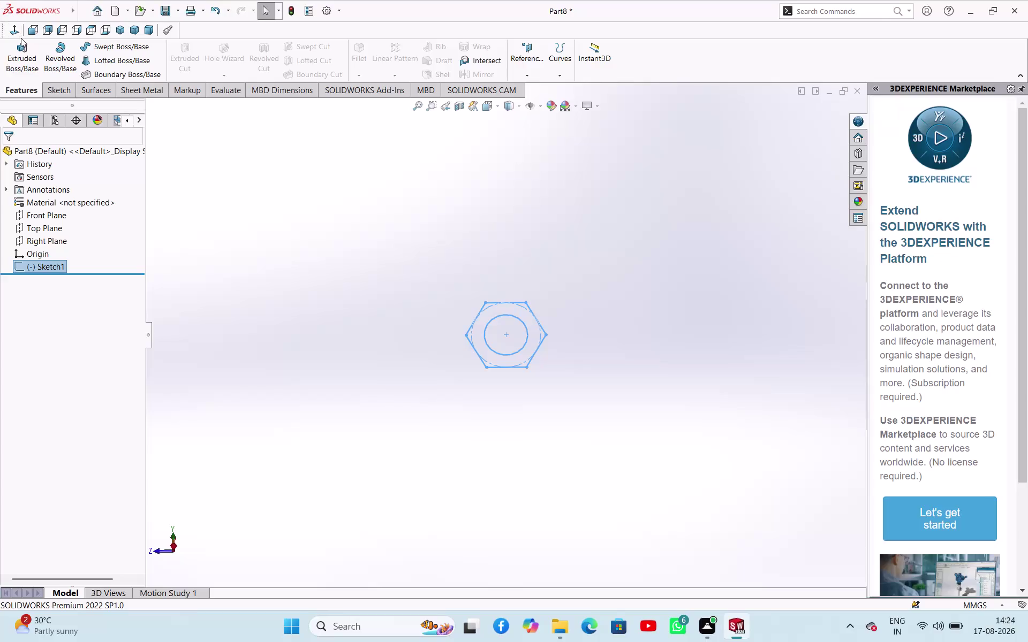
Extrude the hexagon-and-circle sketch 10 mm with Extruded Boss/Base and accept the feature.
click(17, 52)
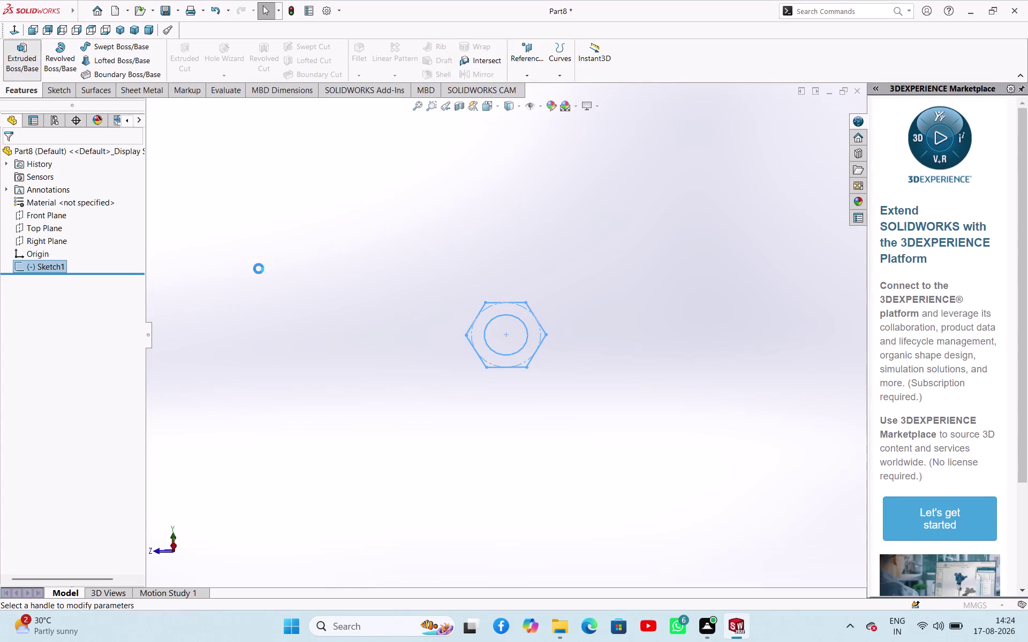
text(1)
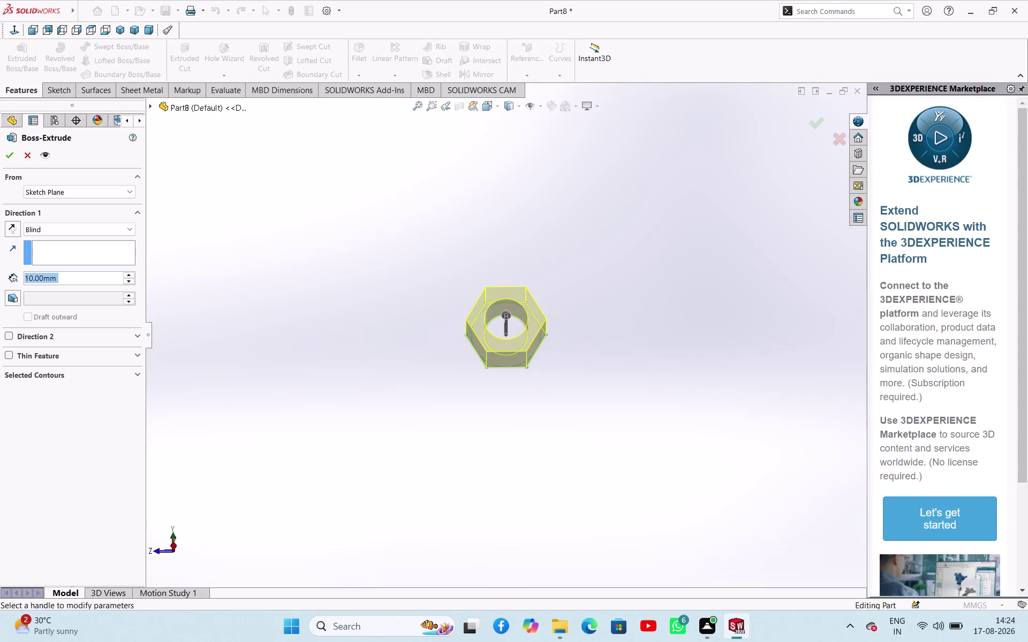
text(0)
key(Return)
middle_drag(639, 376, 653, 260)
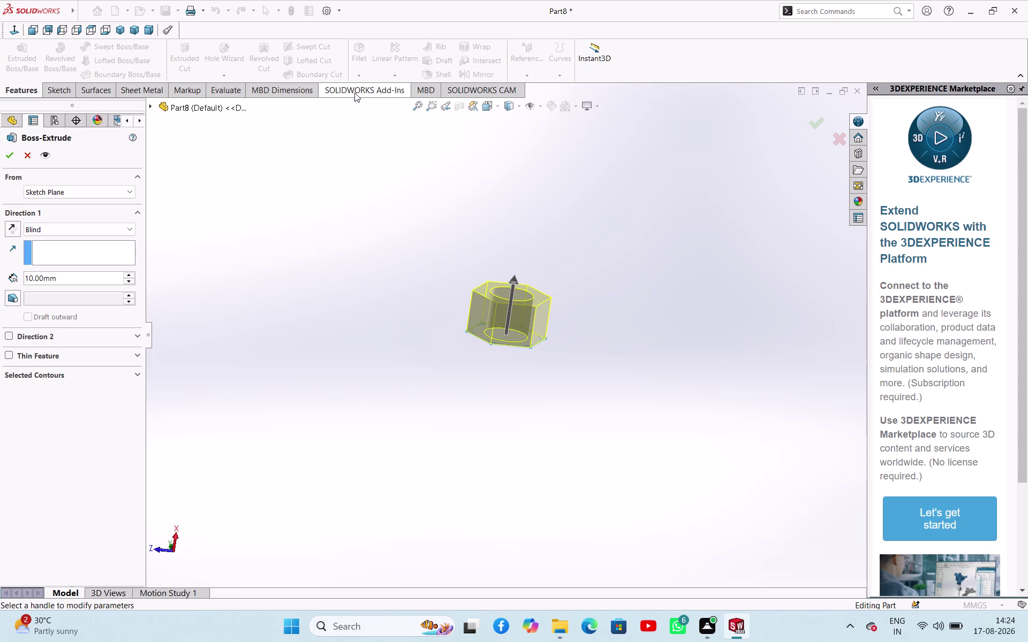
click(10, 159)
click(288, 233)
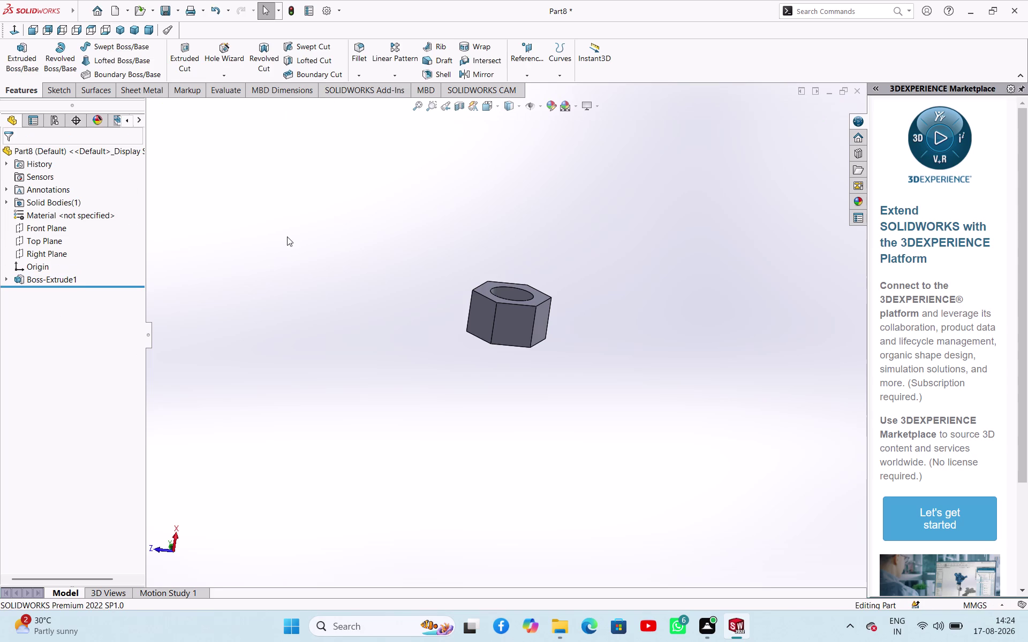
Start a sketch on the Top Plane, then exit and discard it while still empty.
click(26, 238)
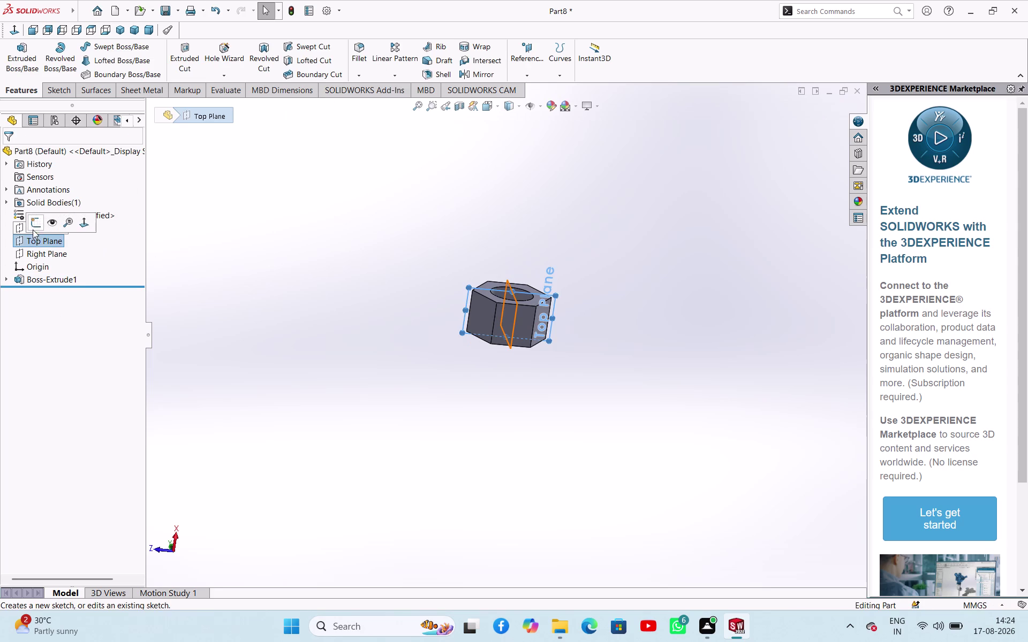
click(35, 222)
click(210, 271)
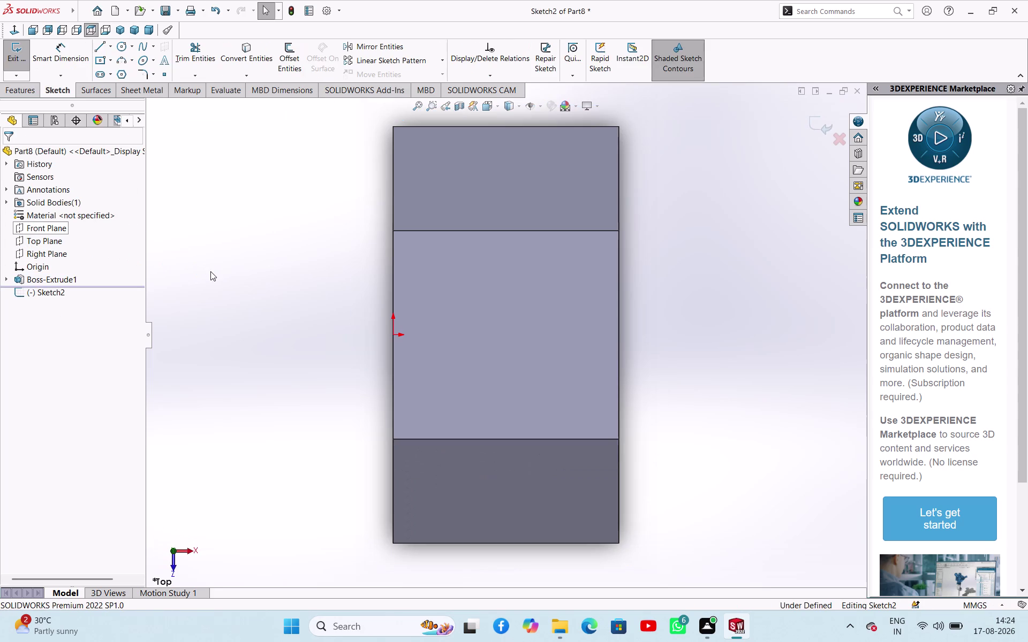
right_click(39, 298)
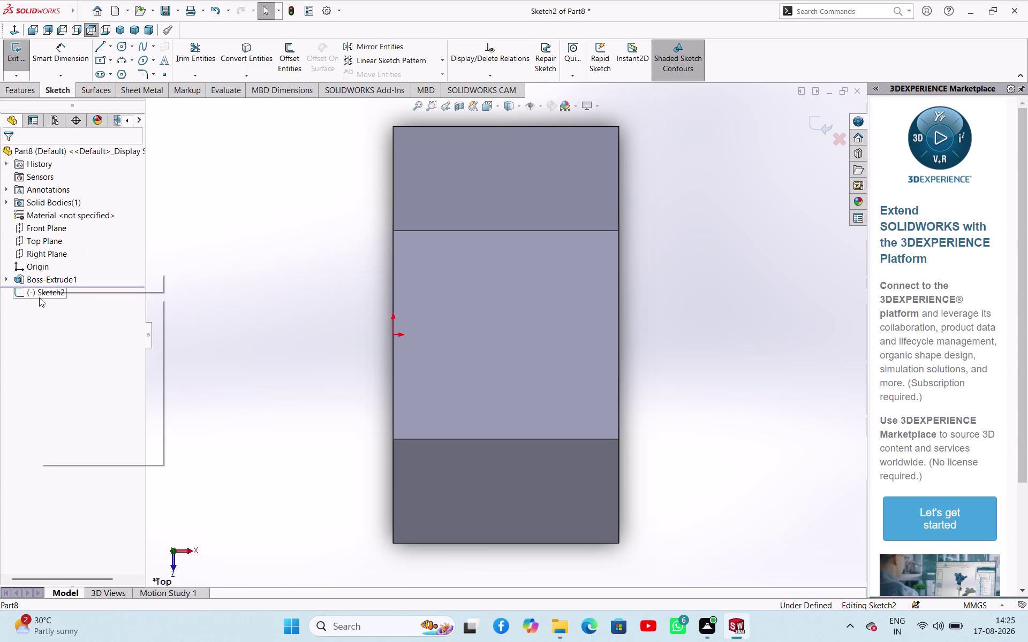
click(248, 305)
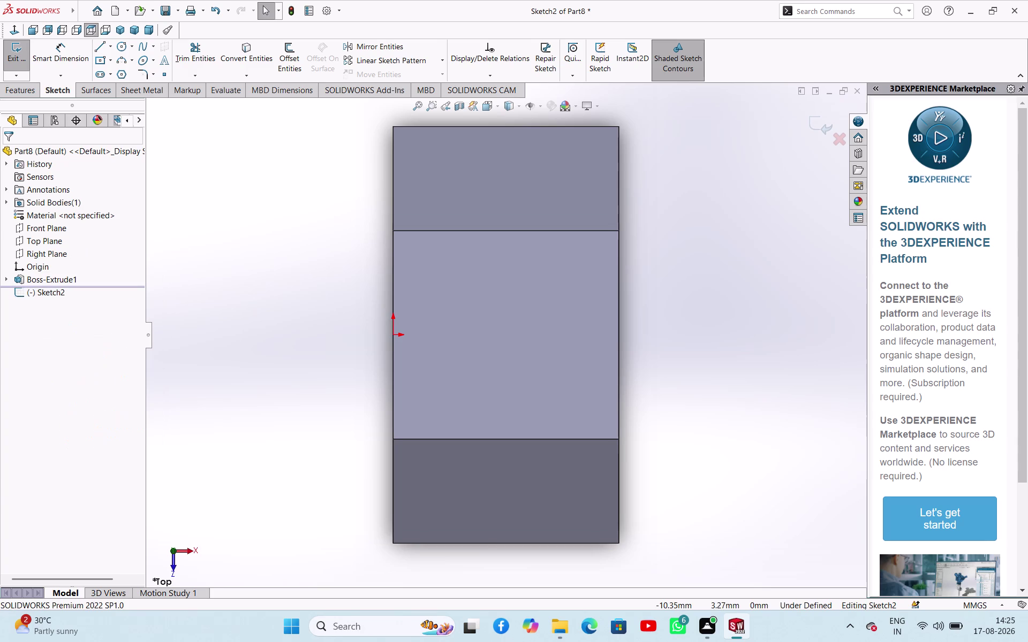
click(15, 61)
click(261, 291)
Orbit the nut, start another Top Plane sketch, and discard it again.
middle_drag(260, 290, 233, 260)
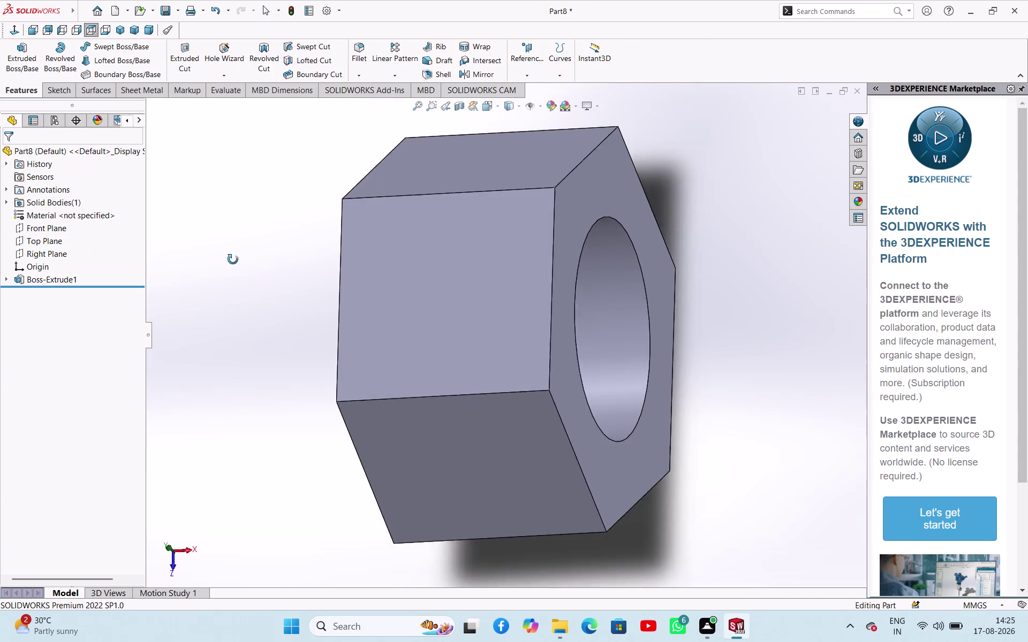
middle_drag(233, 260, 203, 188)
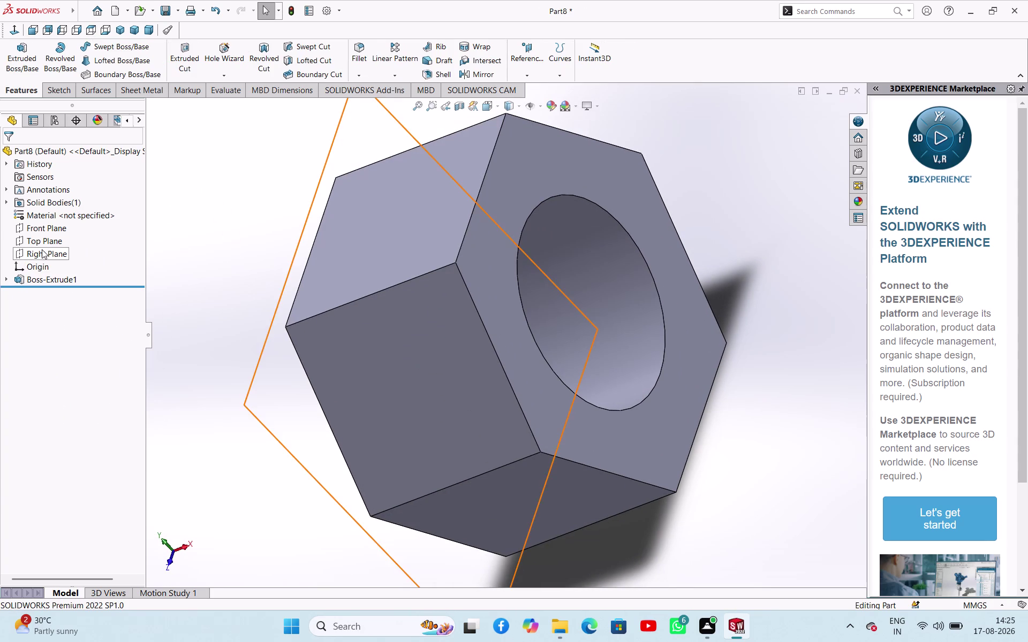
click(46, 237)
click(51, 225)
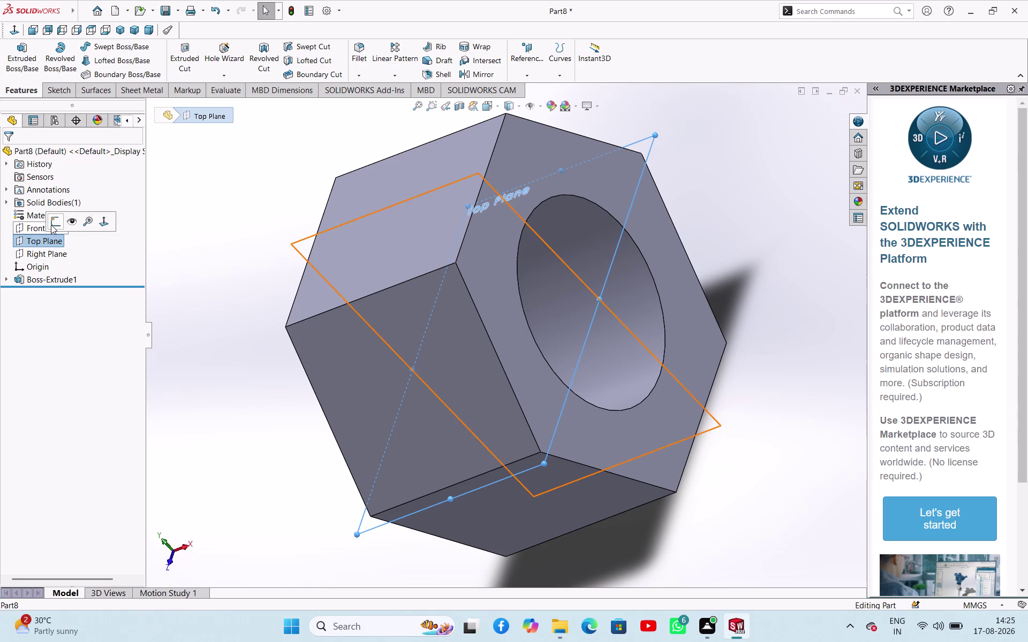
click(186, 295)
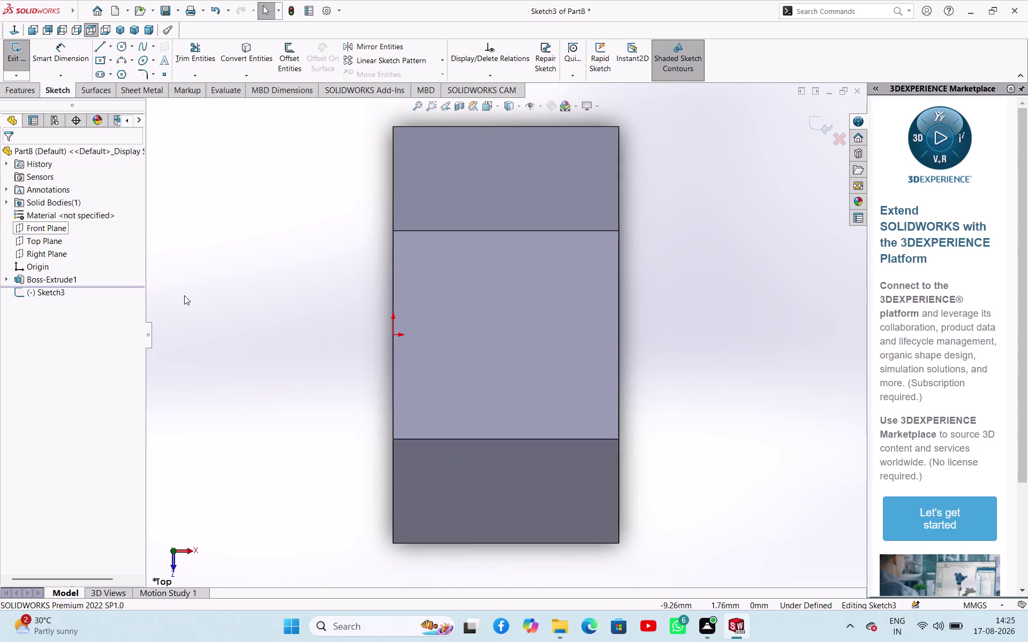
click(14, 51)
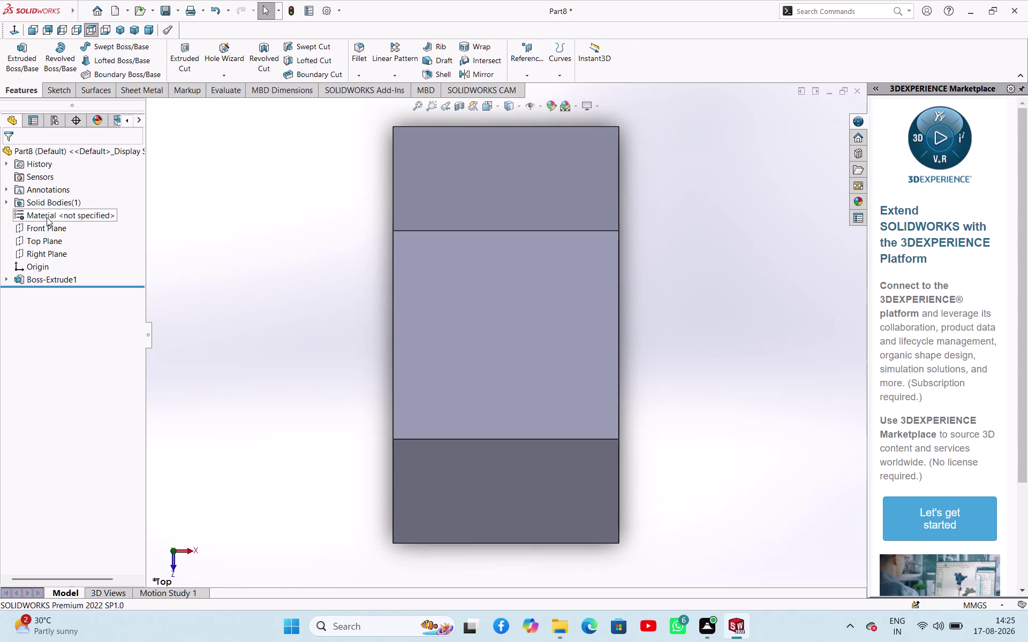
Open a sketch on the Front Plane and switch to the front and back views.
click(45, 229)
click(56, 217)
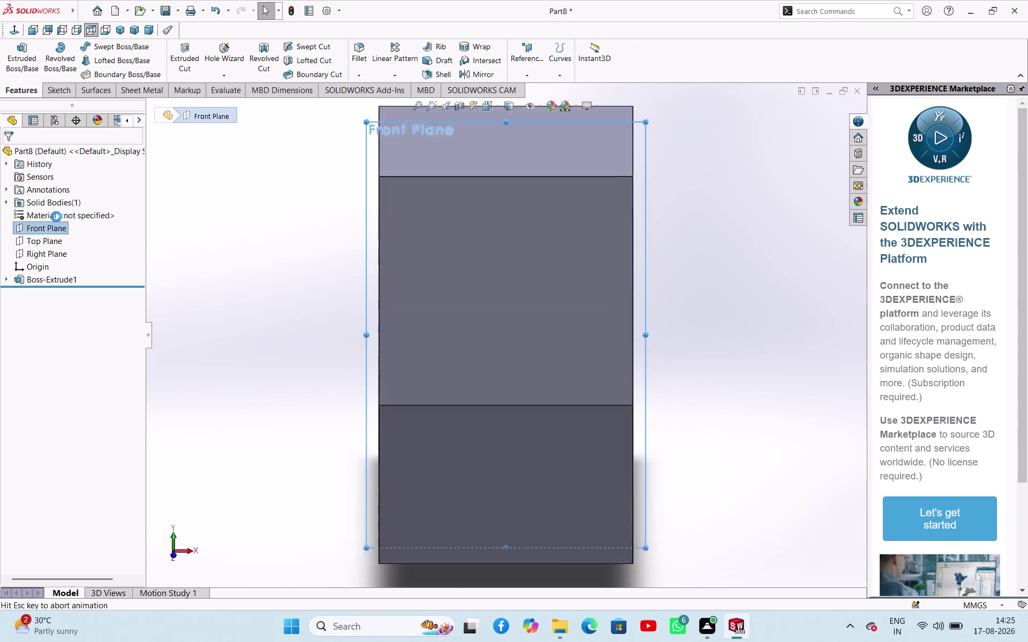
click(222, 274)
middle_drag(277, 297, 221, 276)
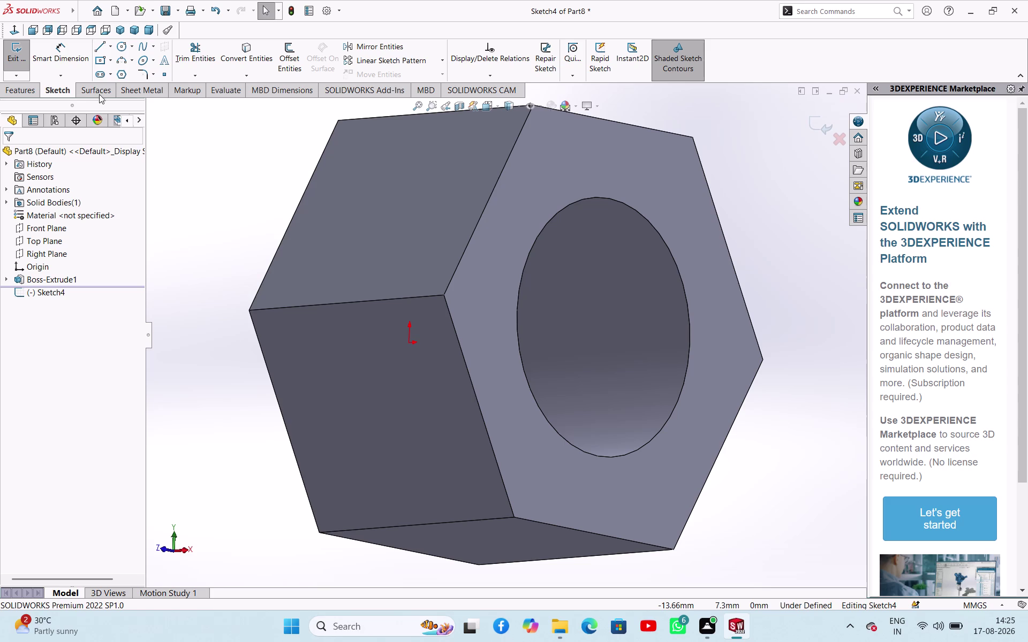
click(32, 27)
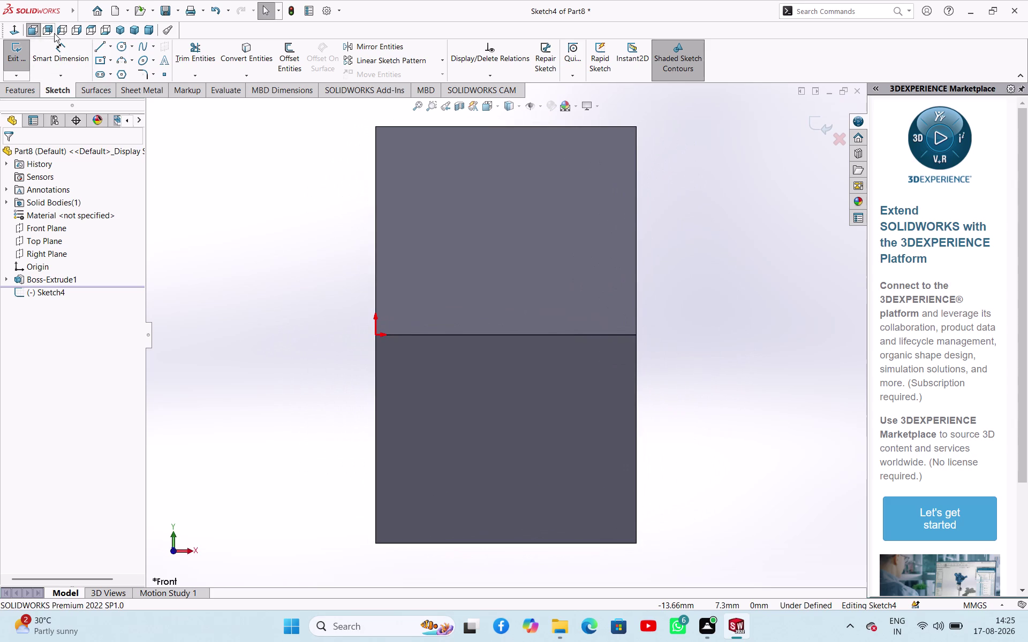
click(54, 33)
click(254, 228)
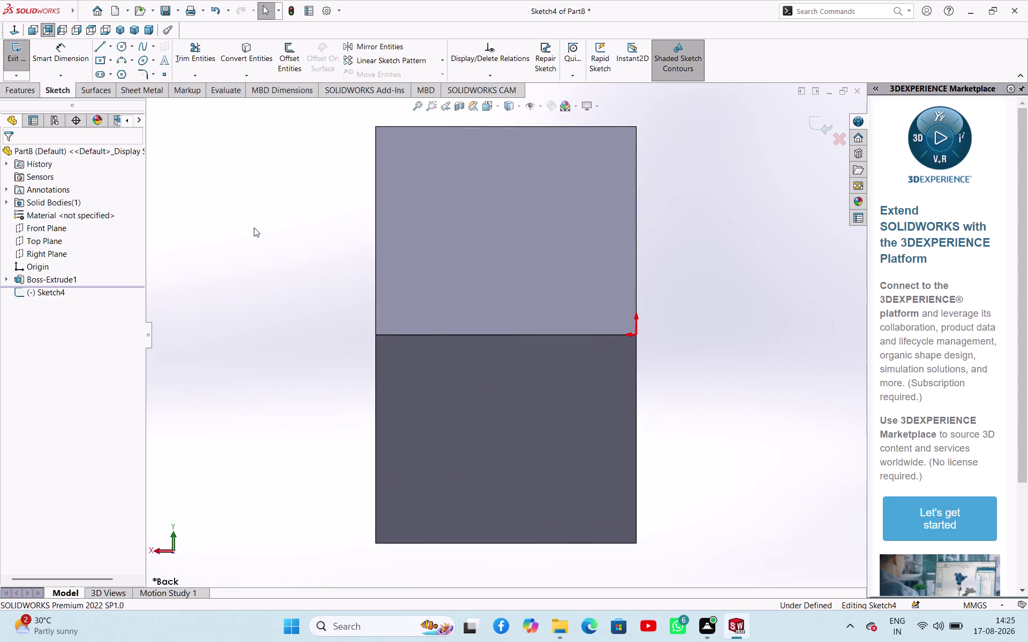
Undo the Front Plane sketch and restart a fresh sketch on the Front Plane.
key(ctrl+z)
key(ctrl+z)
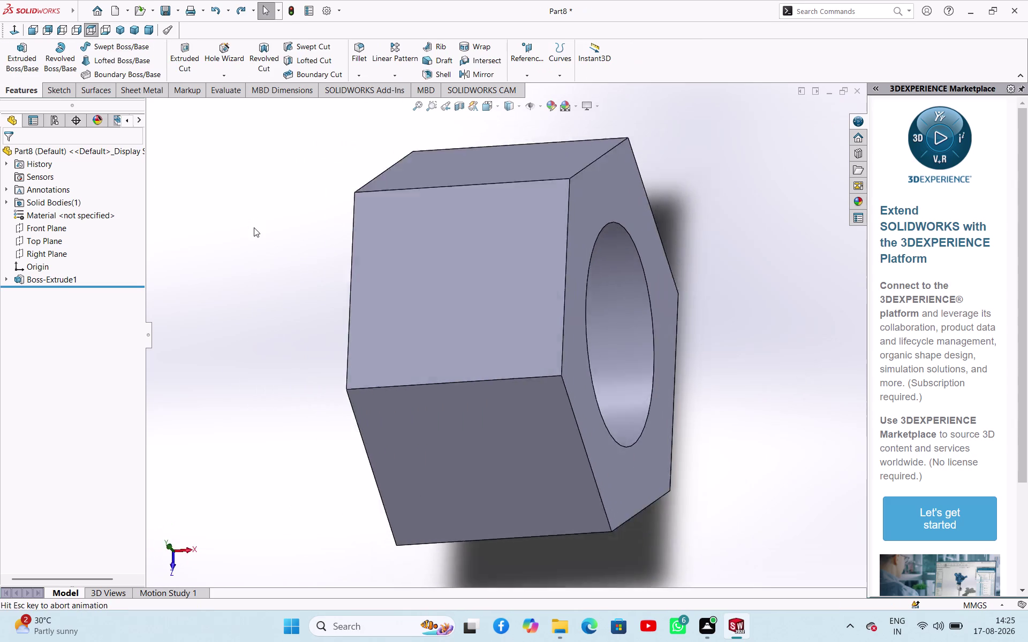
key(ctrl+z)
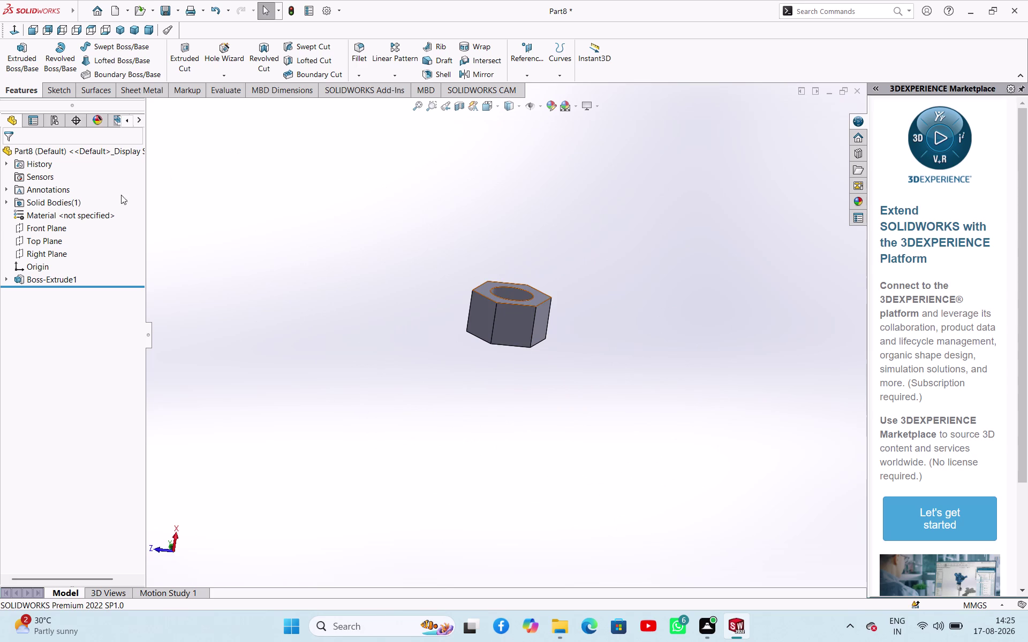
click(48, 228)
click(52, 213)
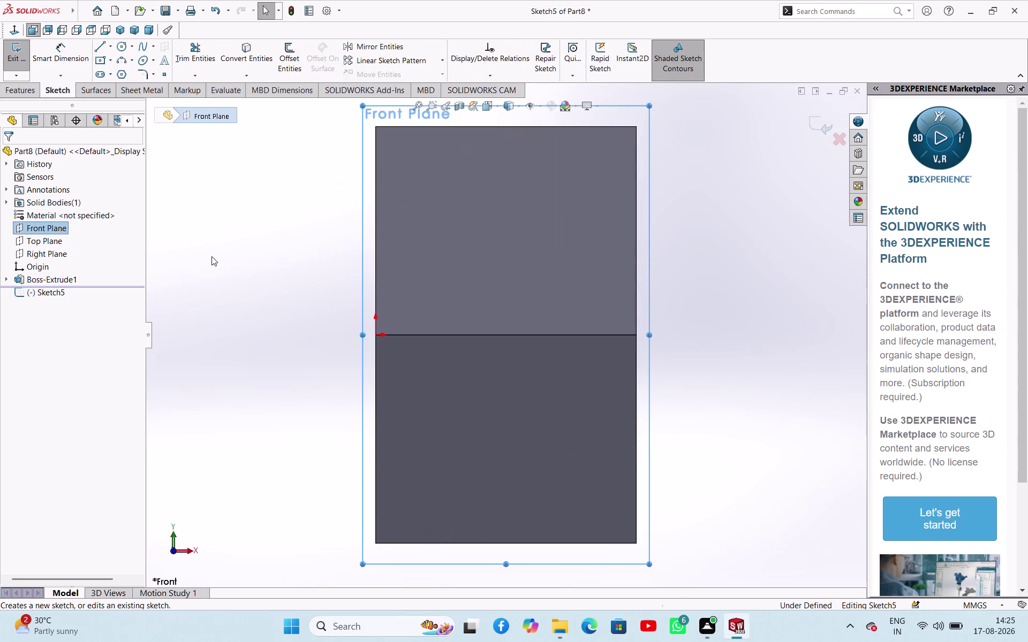
Draw a small triangular chamfer profile at the nut's top-right corner.
click(215, 256)
click(102, 44)
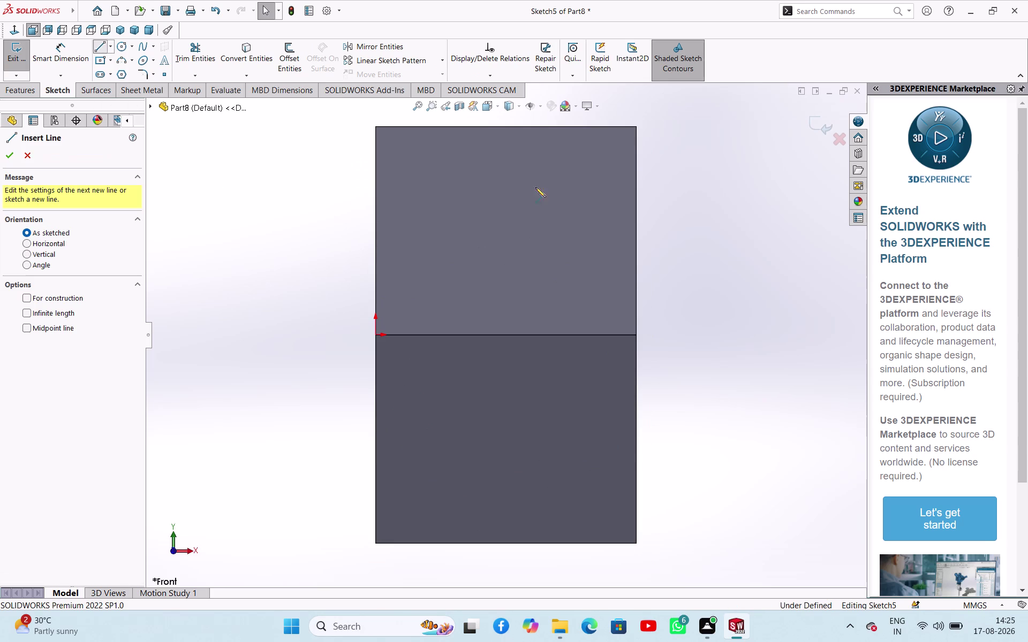
click(636, 125)
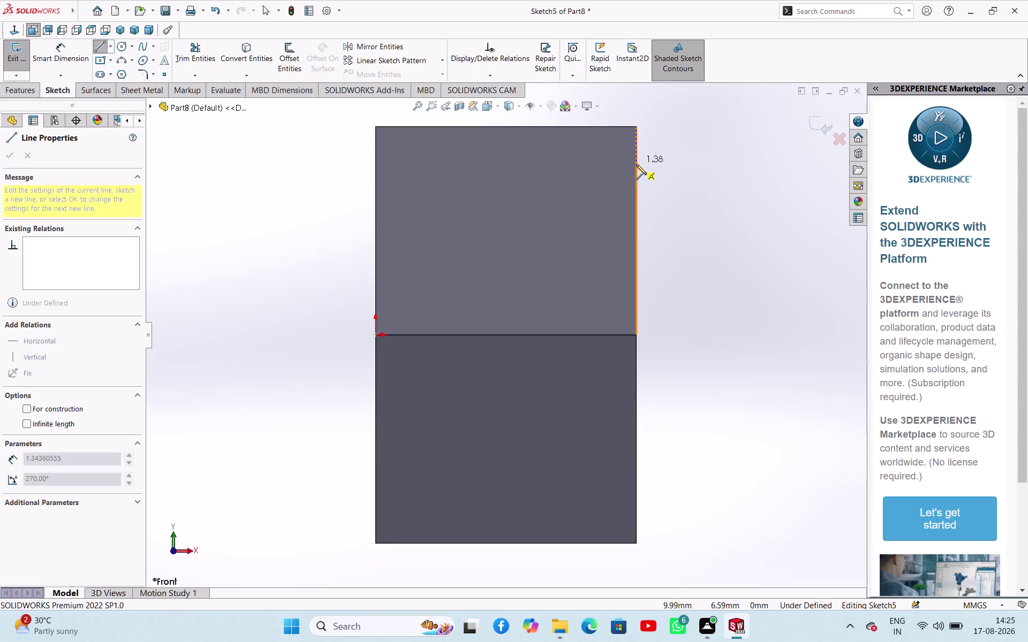
click(639, 170)
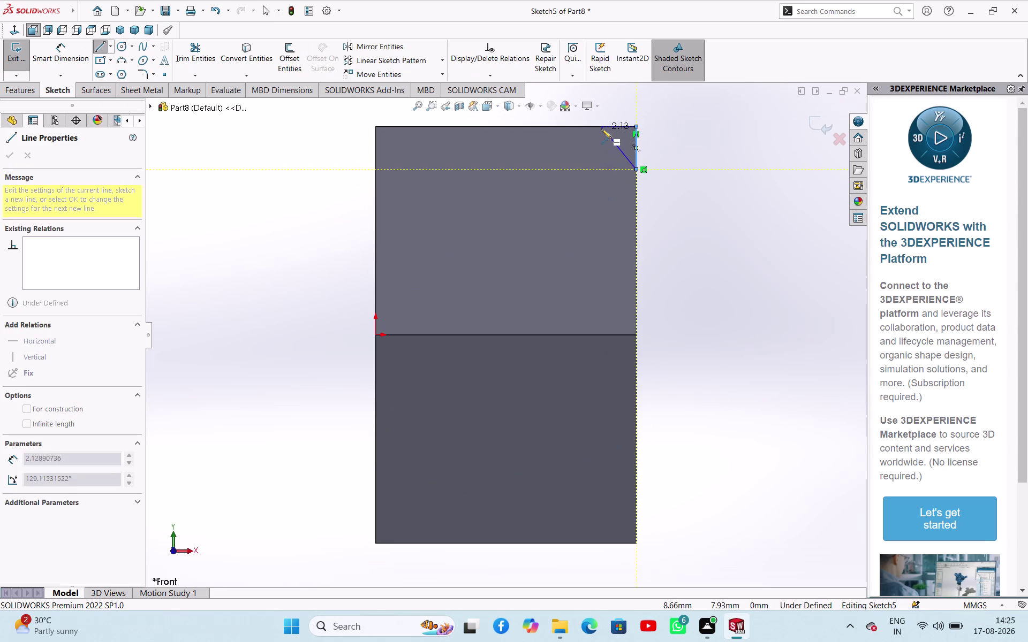
click(601, 128)
click(636, 128)
right_click(676, 158)
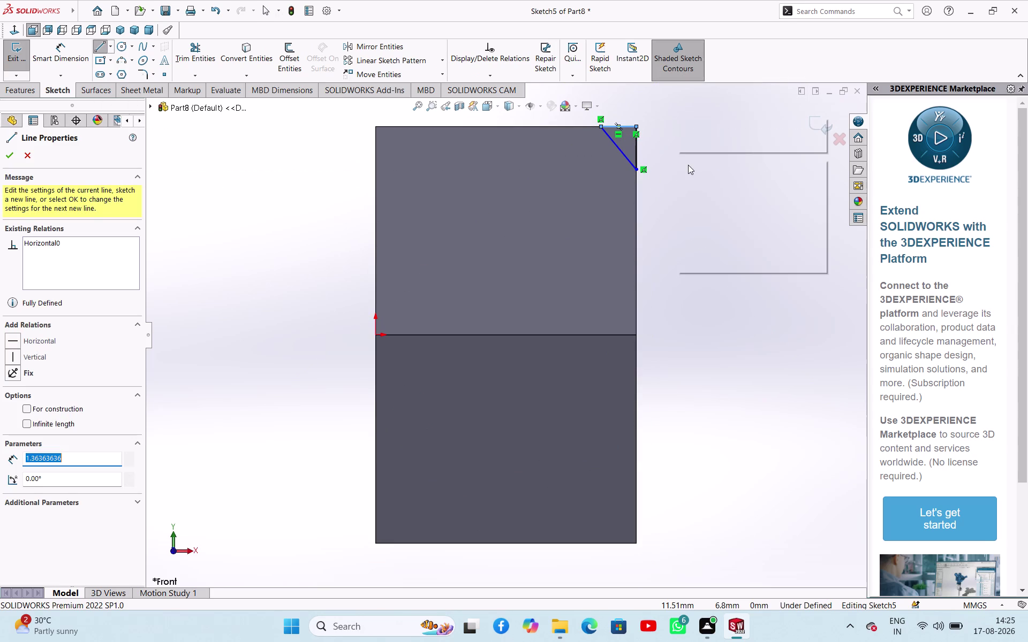
click(688, 164)
Dimension the chamfer triangle's top and right edges to 2 mm each.
right_drag(694, 188, 699, 119)
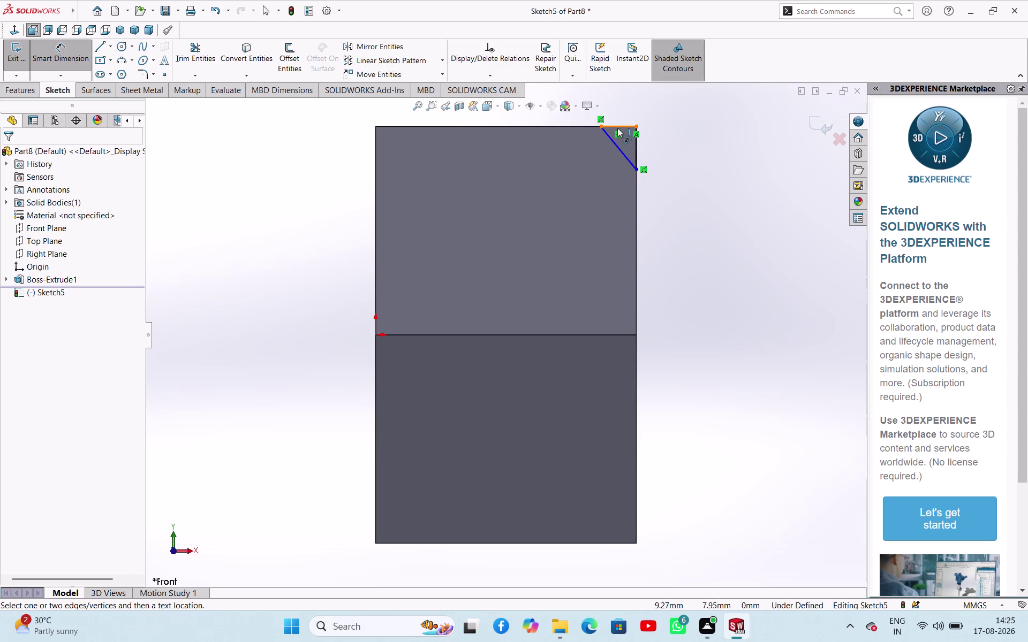
click(618, 128)
click(637, 114)
key(2)
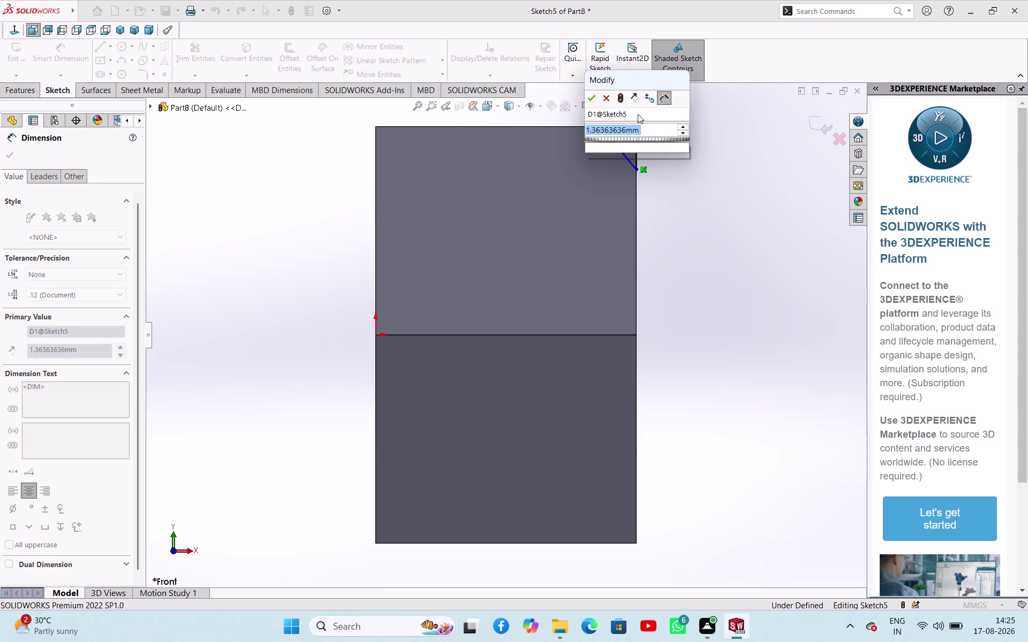
key(Return)
click(636, 147)
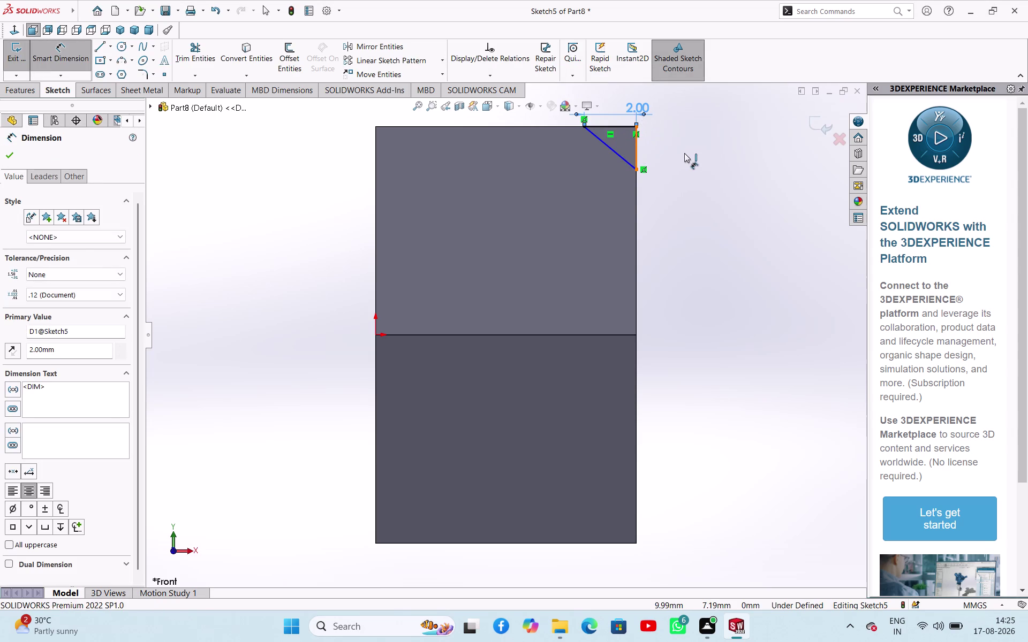
click(684, 153)
key(2)
key(Return)
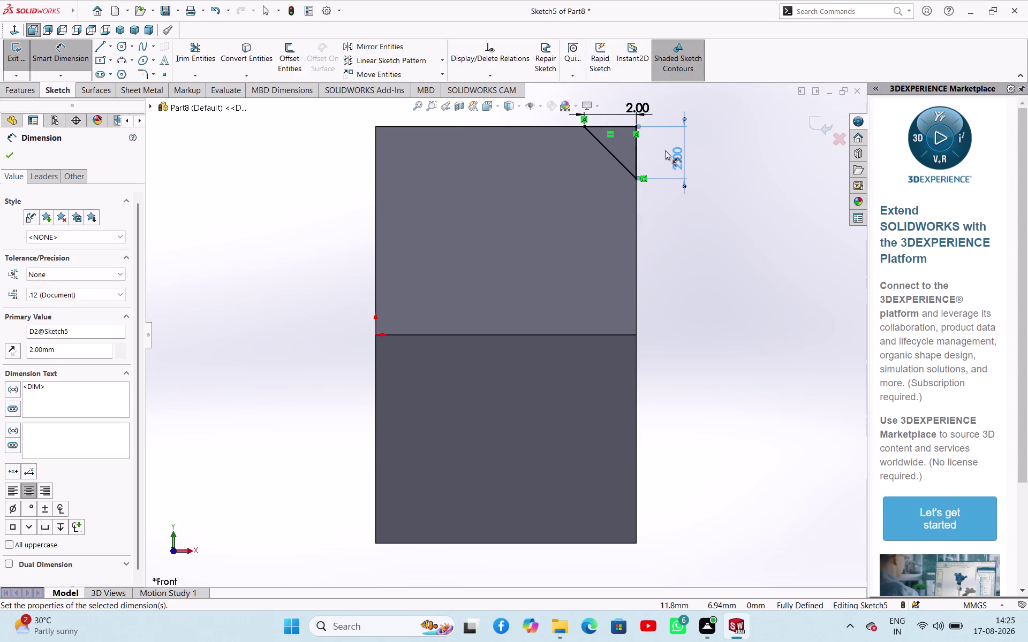
click(16, 156)
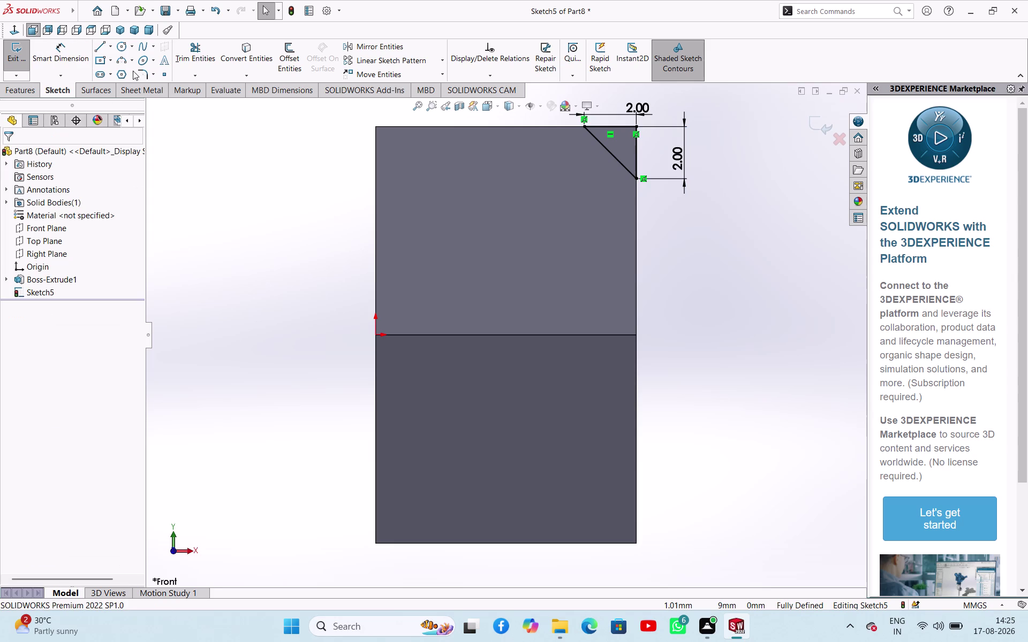
Add a horizontal construction midpoint centreline through the origin and exit the sketch.
click(109, 49)
click(111, 72)
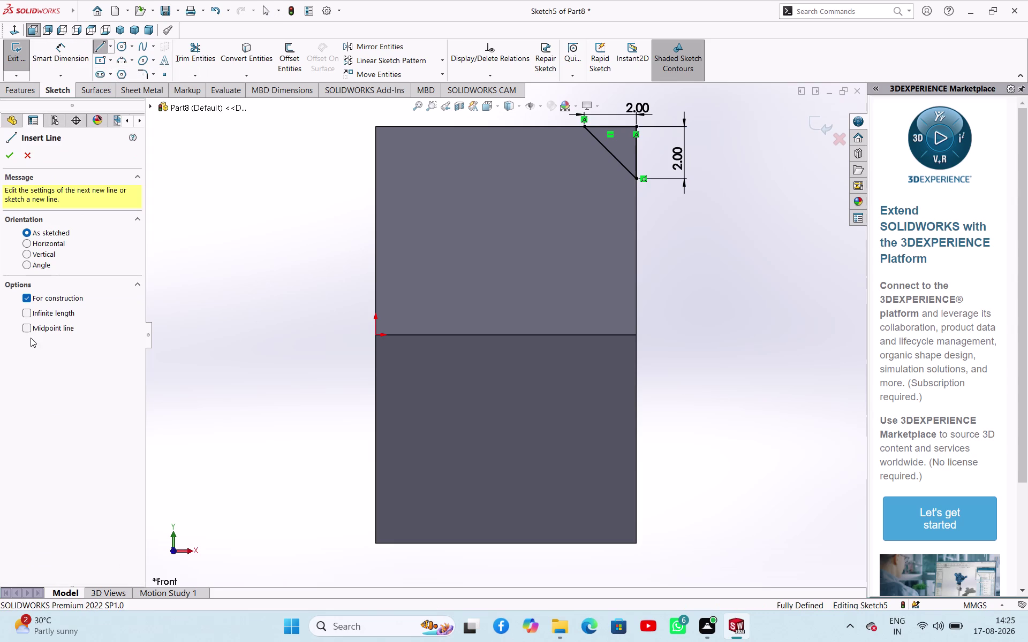
click(26, 330)
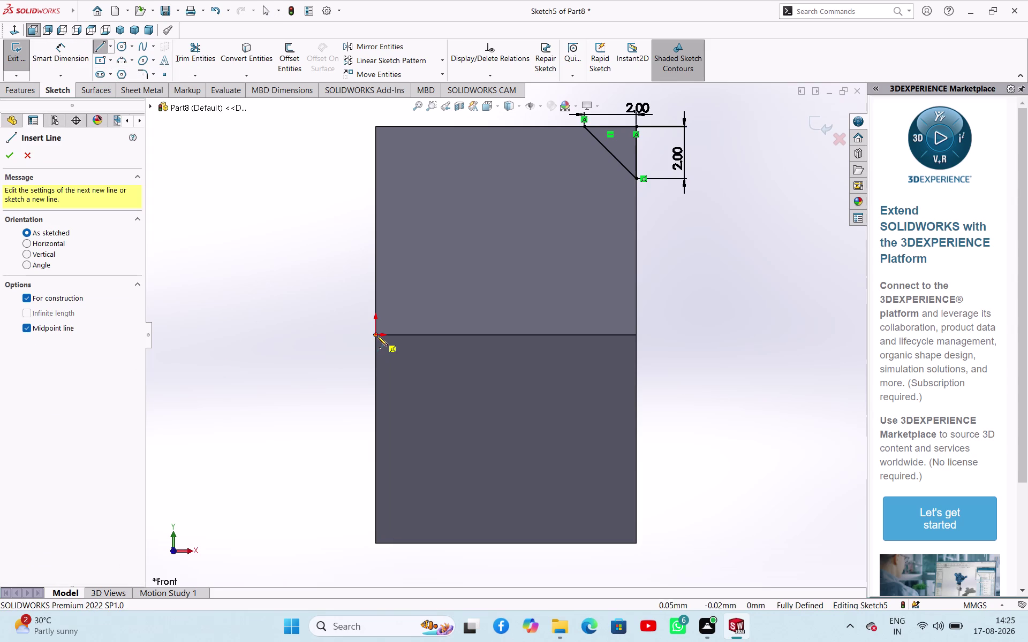
click(377, 336)
click(717, 334)
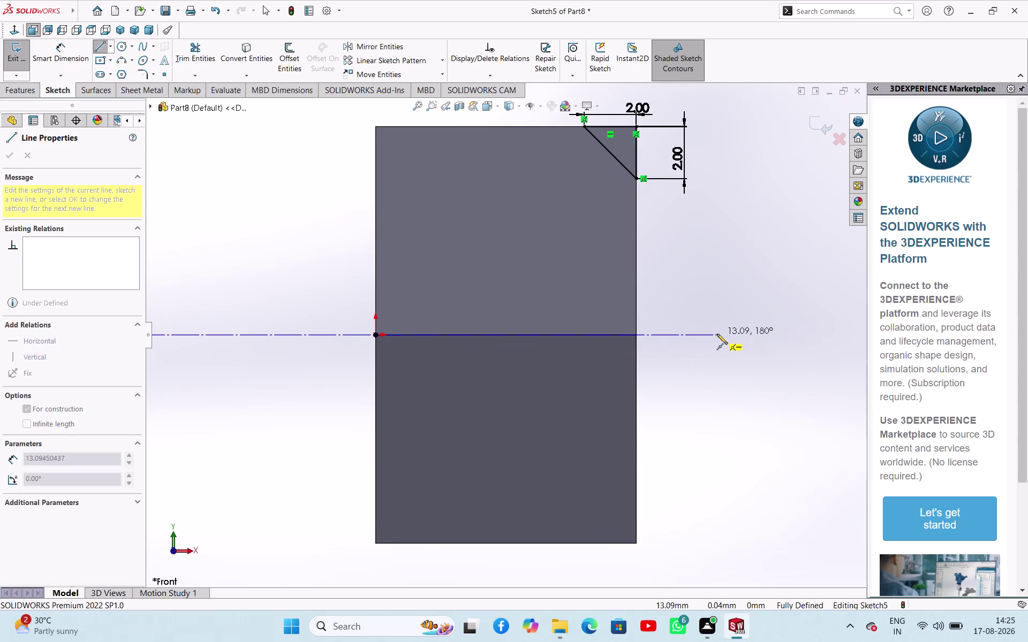
right_click(715, 349)
click(722, 355)
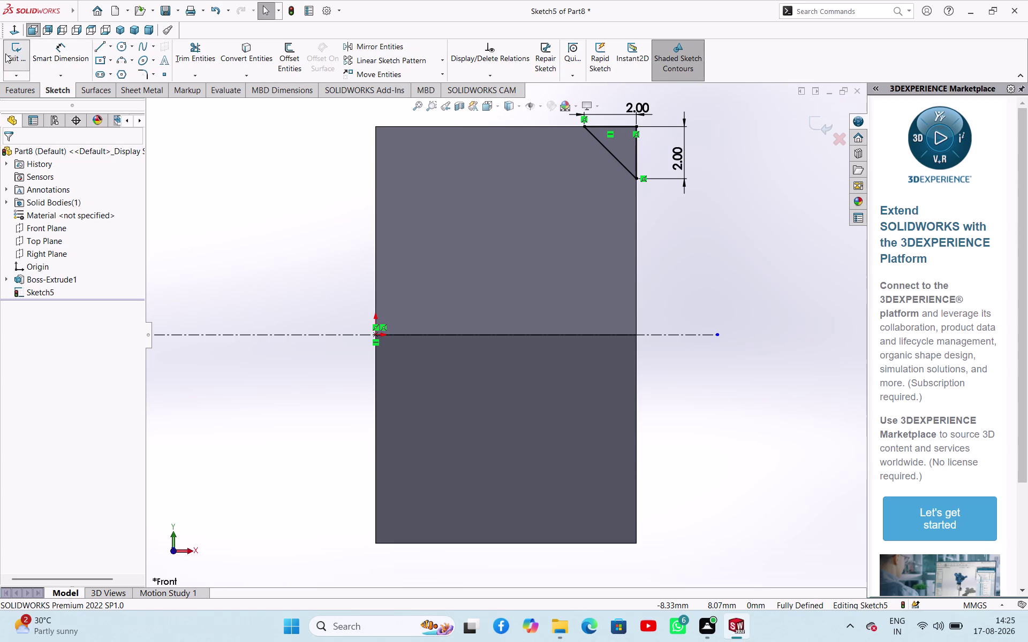
click(5, 54)
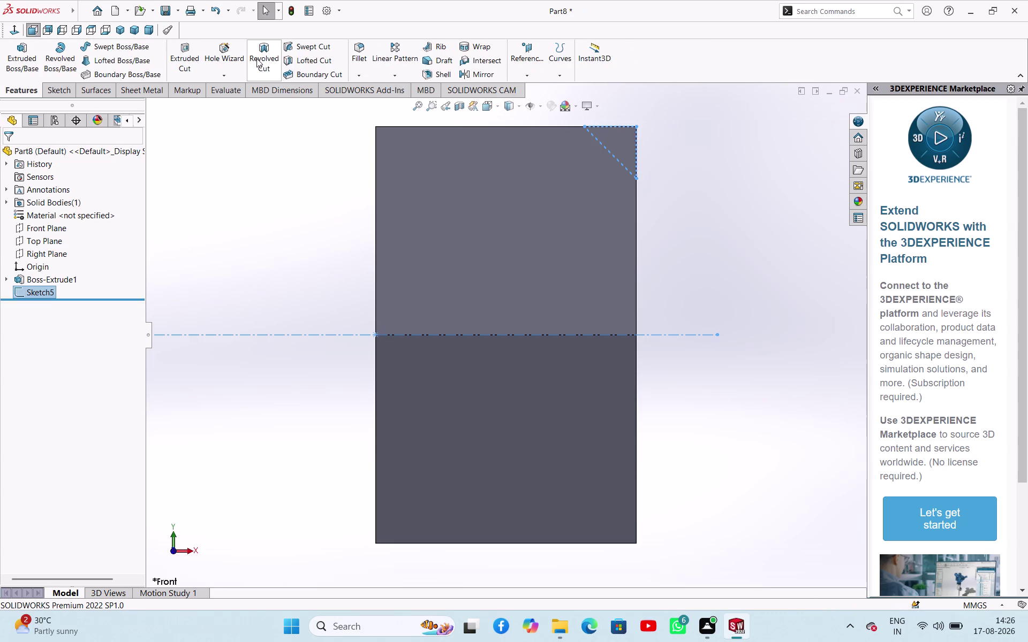
Attempt a revolved cut from the chamfer sketch, hit the zero-thickness error, and cancel.
click(256, 59)
middle_drag(328, 193, 275, 158)
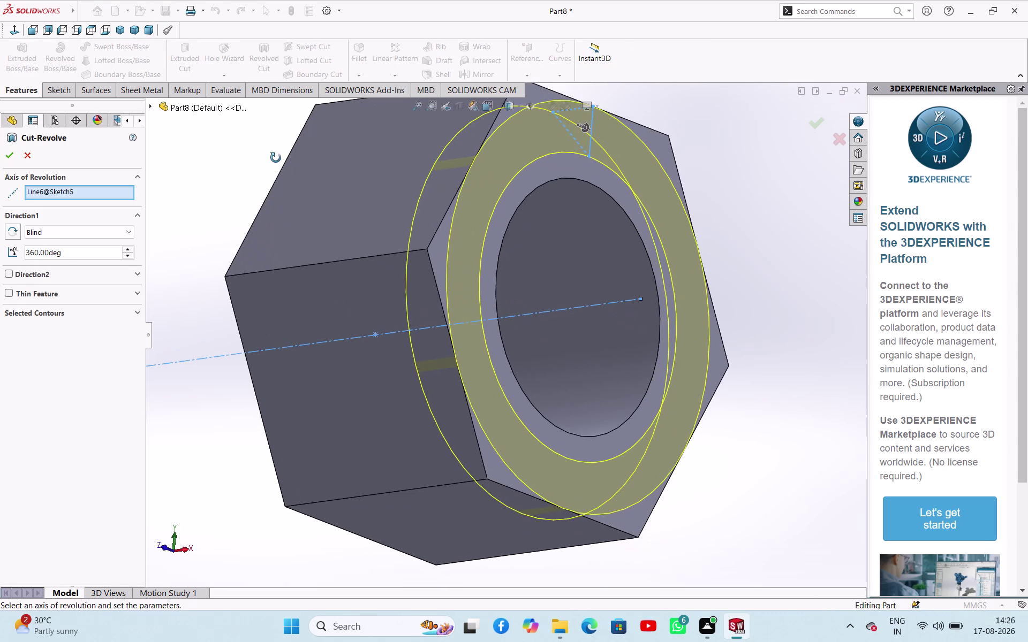
middle_drag(276, 158, 238, 134)
scroll(up, 3)
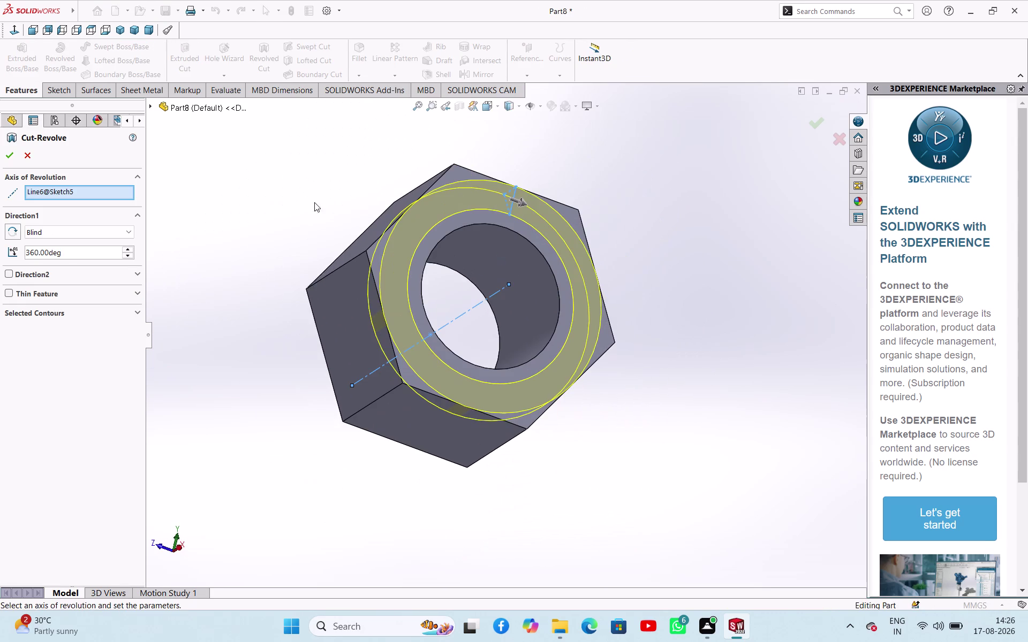
middle_drag(641, 334, 707, 206)
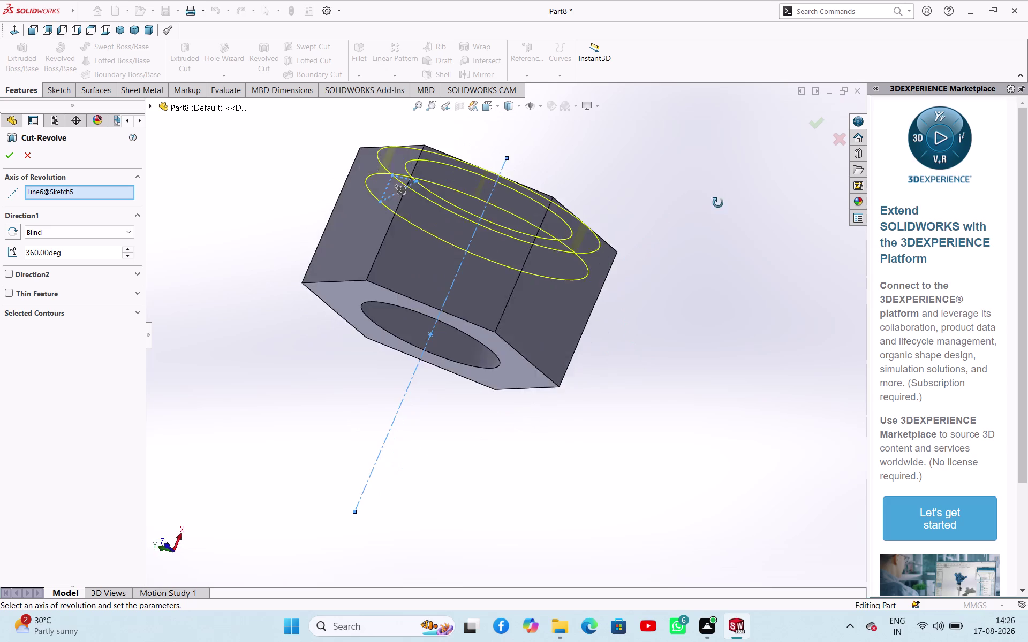
middle_drag(706, 206, 744, 281)
scroll(up, 3)
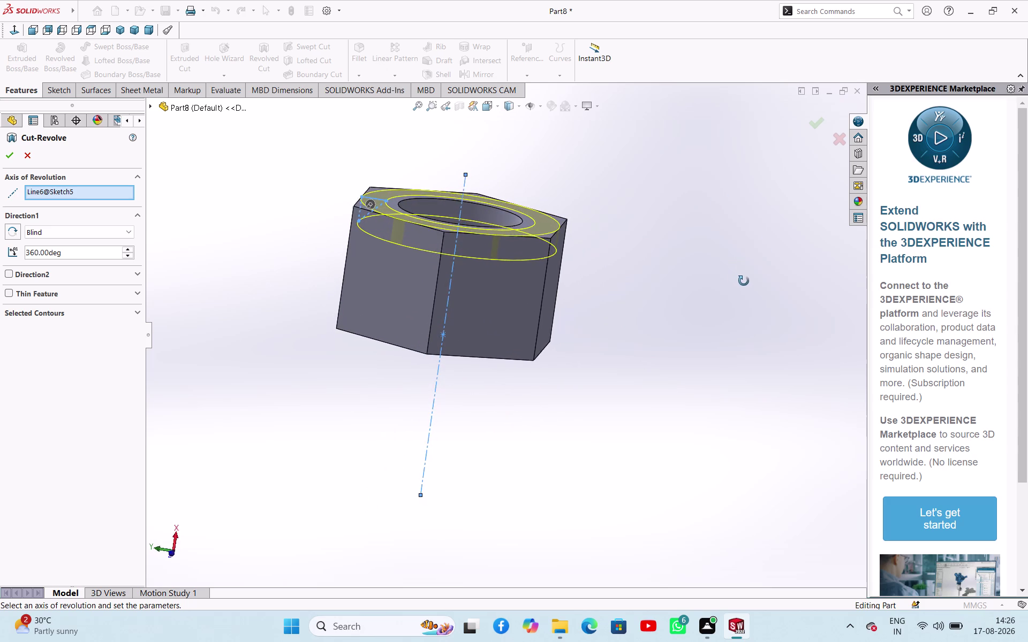
middle_drag(744, 281, 723, 274)
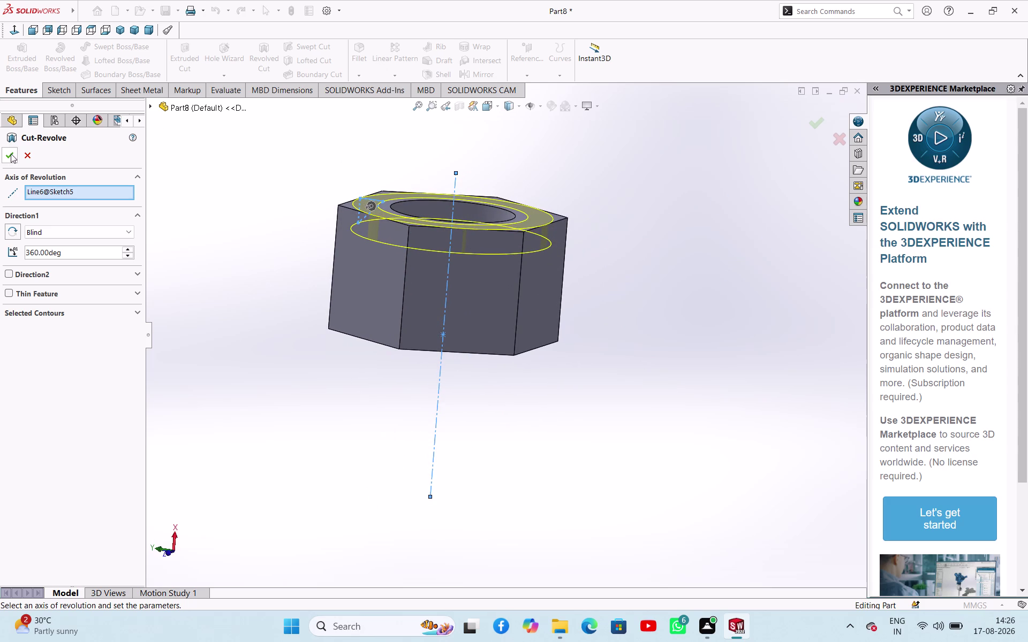
click(11, 153)
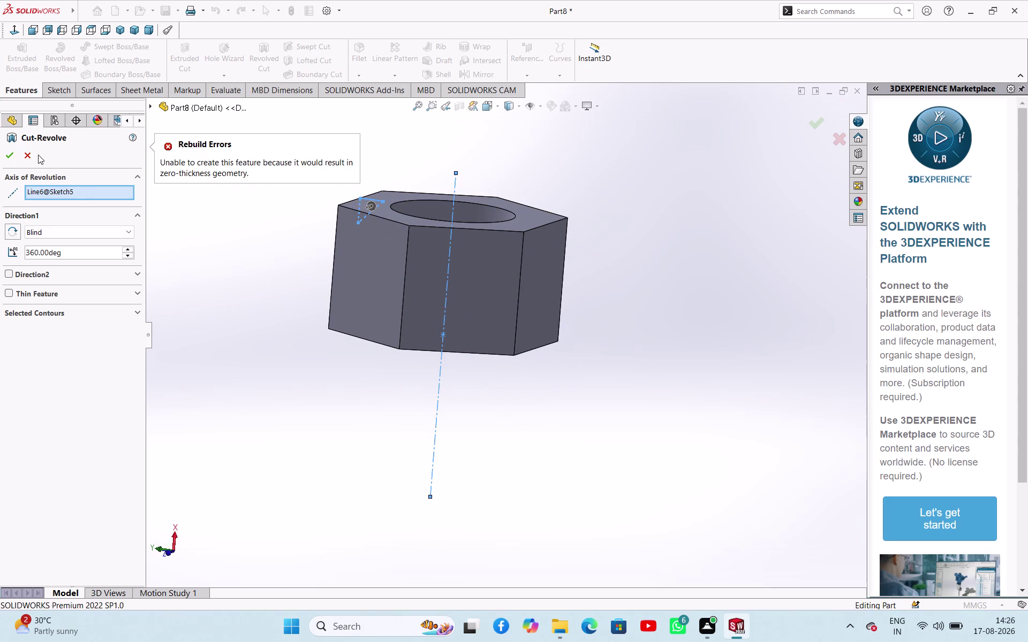
click(23, 160)
click(218, 277)
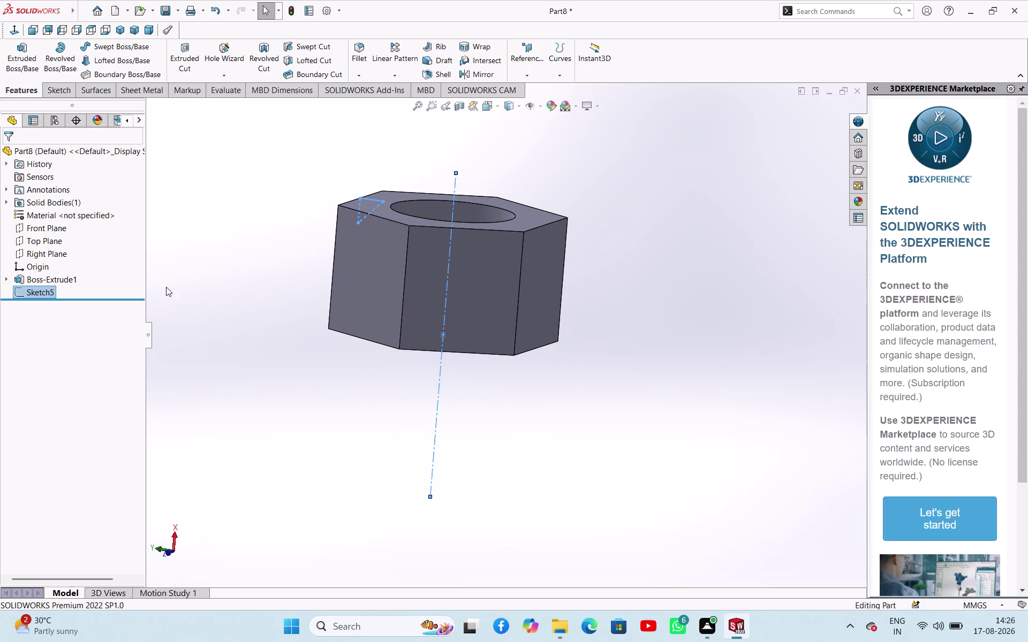
Delete Sketch5 from the FeatureManager tree and confirm the deletion.
right_click(50, 294)
click(78, 368)
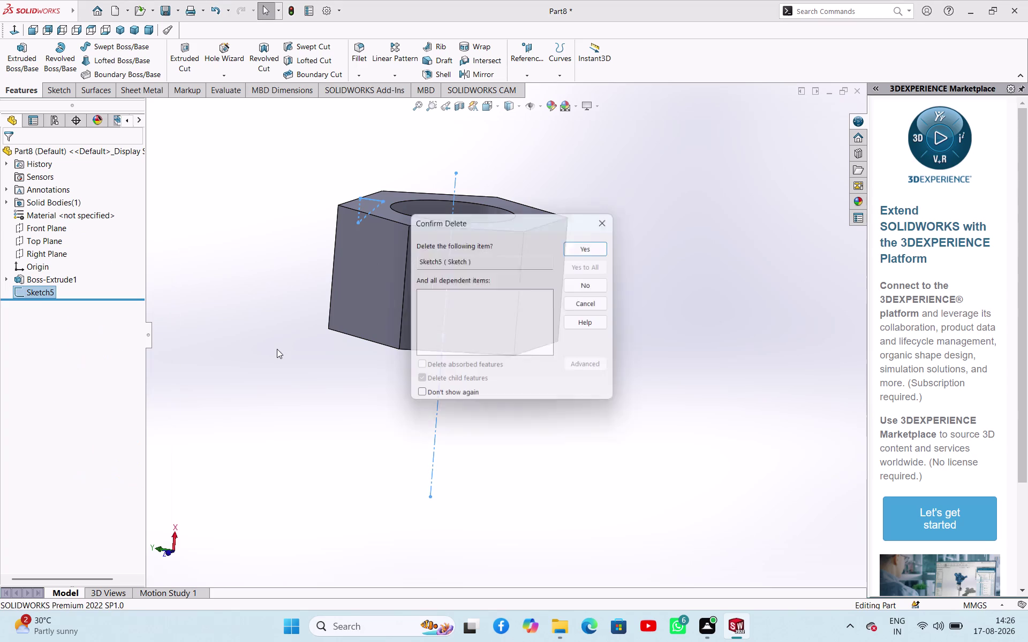
click(276, 349)
click(595, 245)
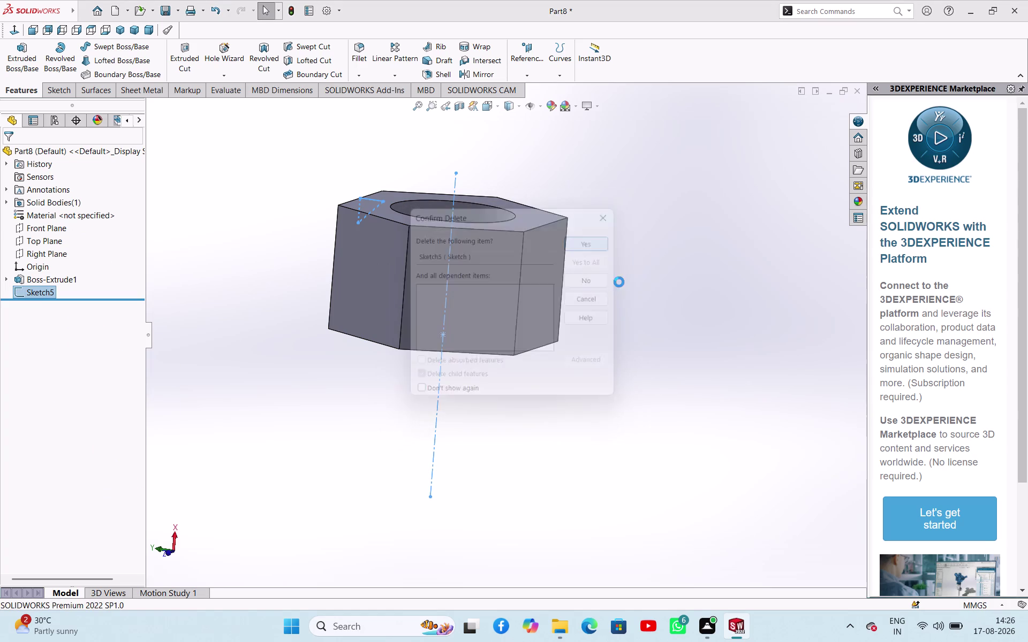
click(631, 287)
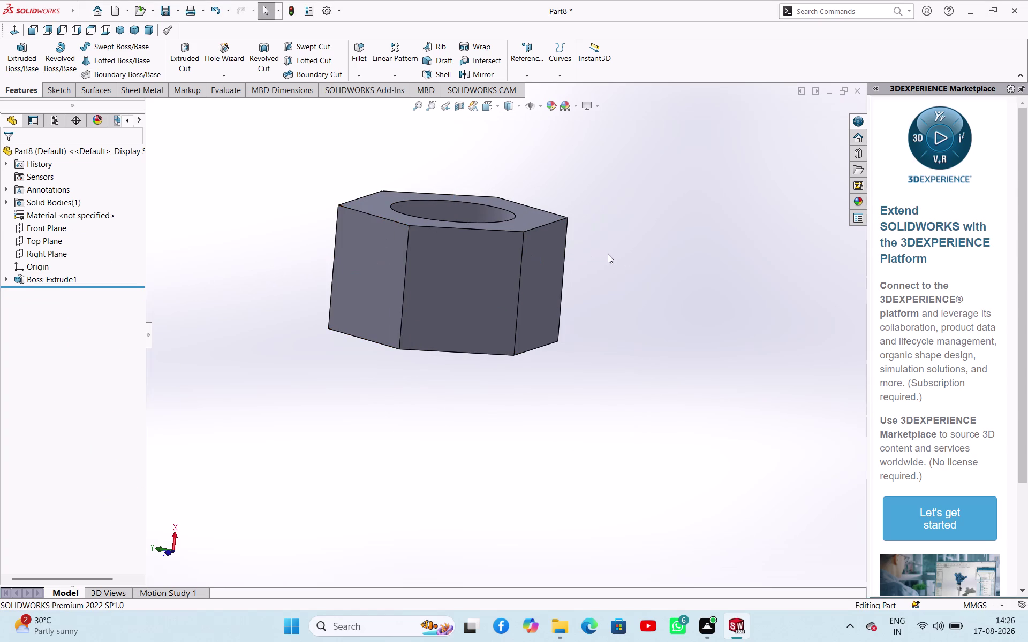
middle_drag(648, 255, 641, 342)
Sketch a circle of about 7.85 mm radius on the top face, centred at the origin.
click(527, 239)
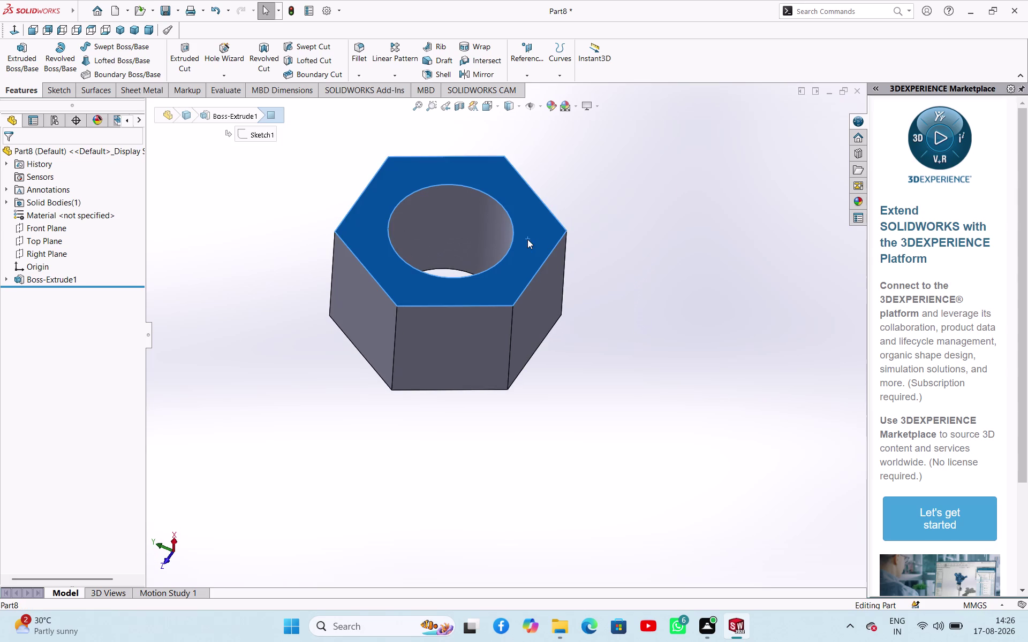
click(579, 209)
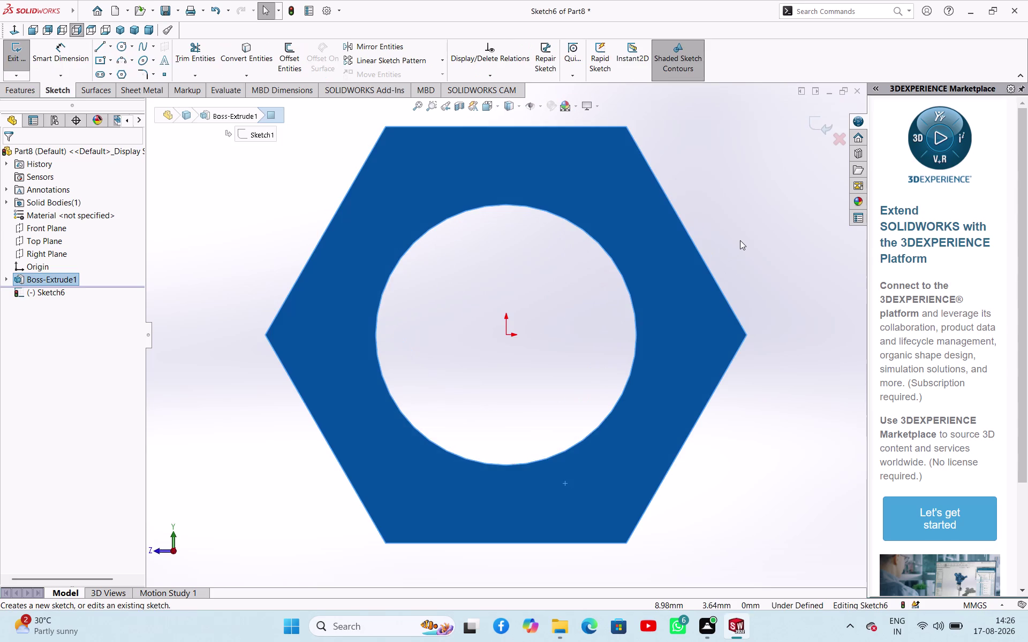
click(740, 240)
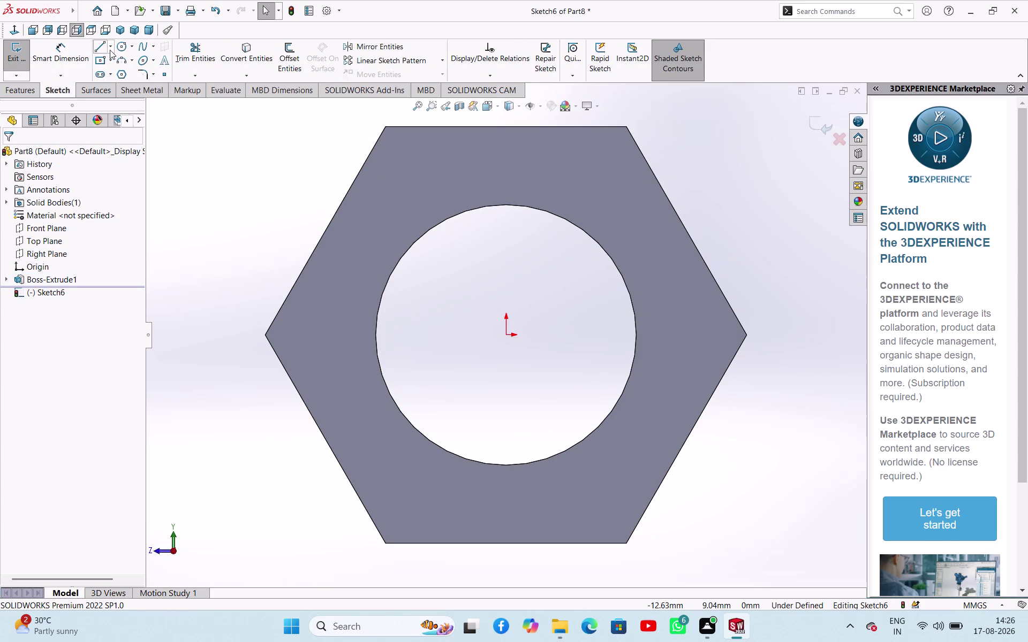
click(121, 52)
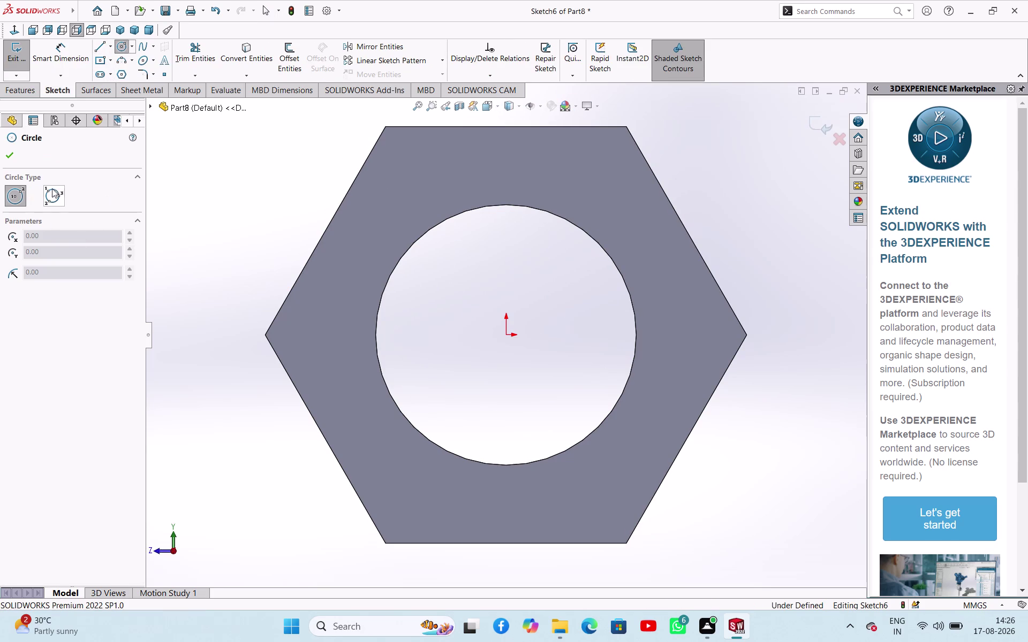
click(505, 336)
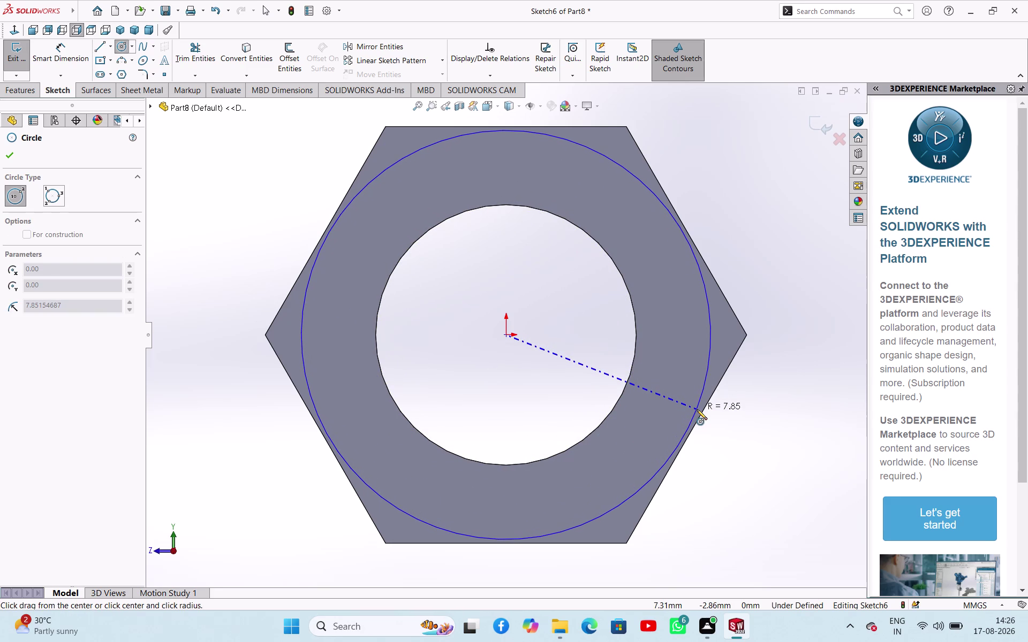
click(697, 410)
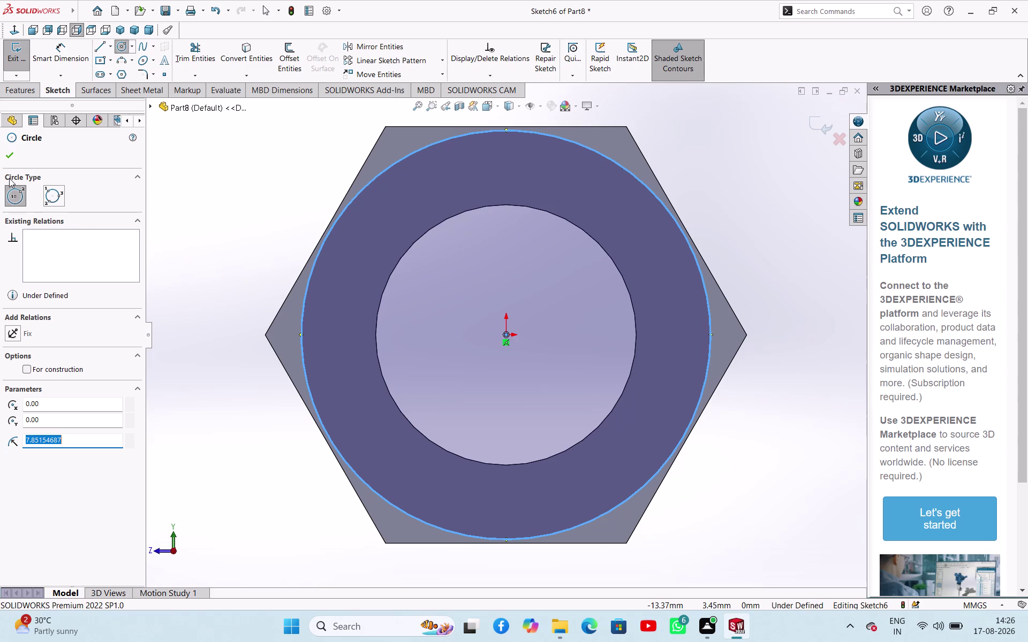
click(6, 154)
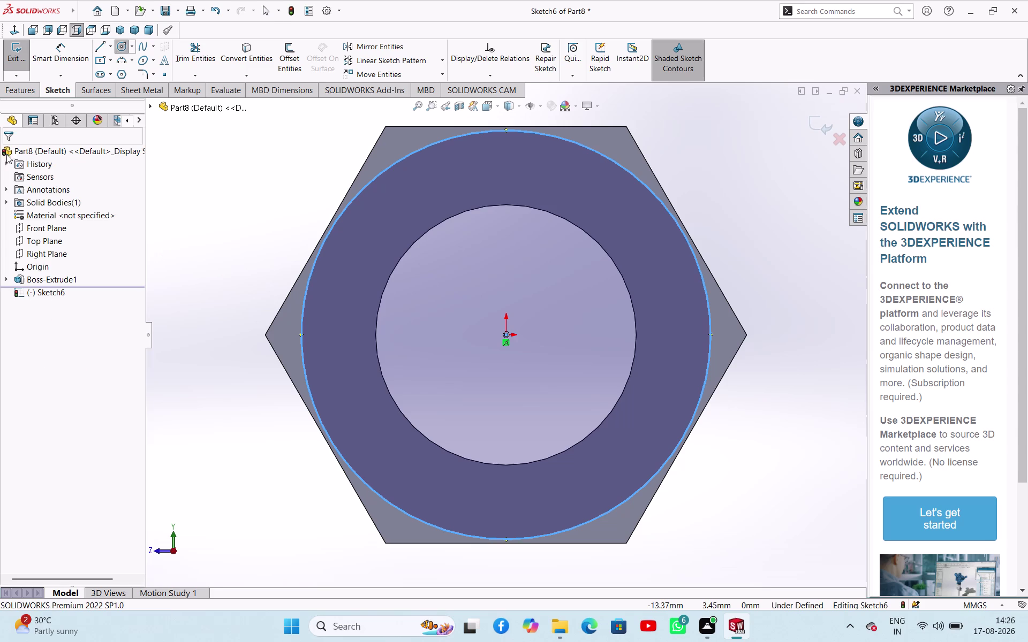
click(187, 186)
middle_drag(225, 210, 211, 91)
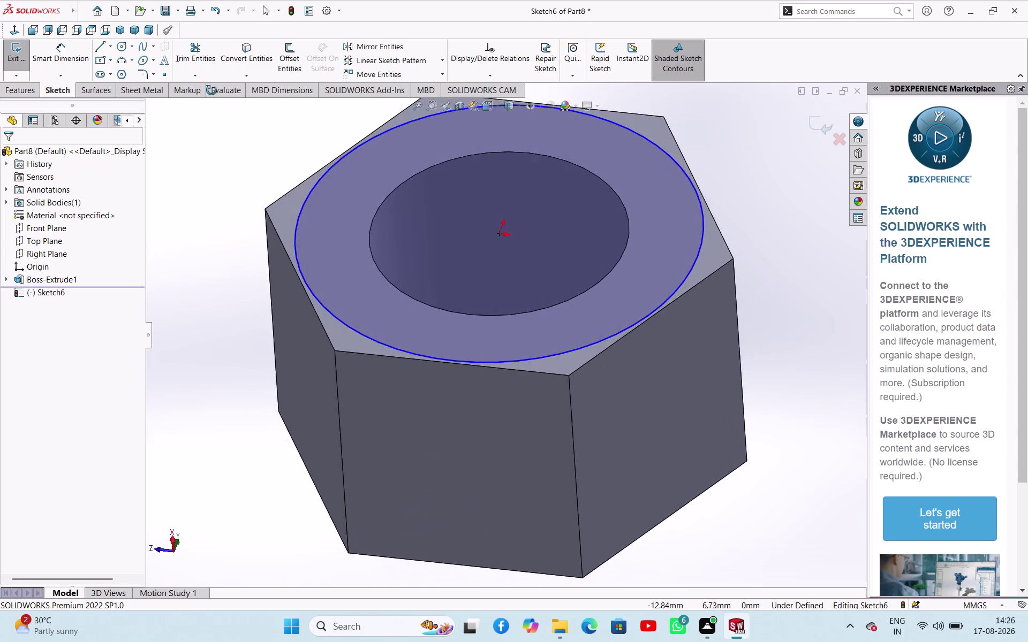
middle_drag(212, 90, 228, 146)
click(13, 55)
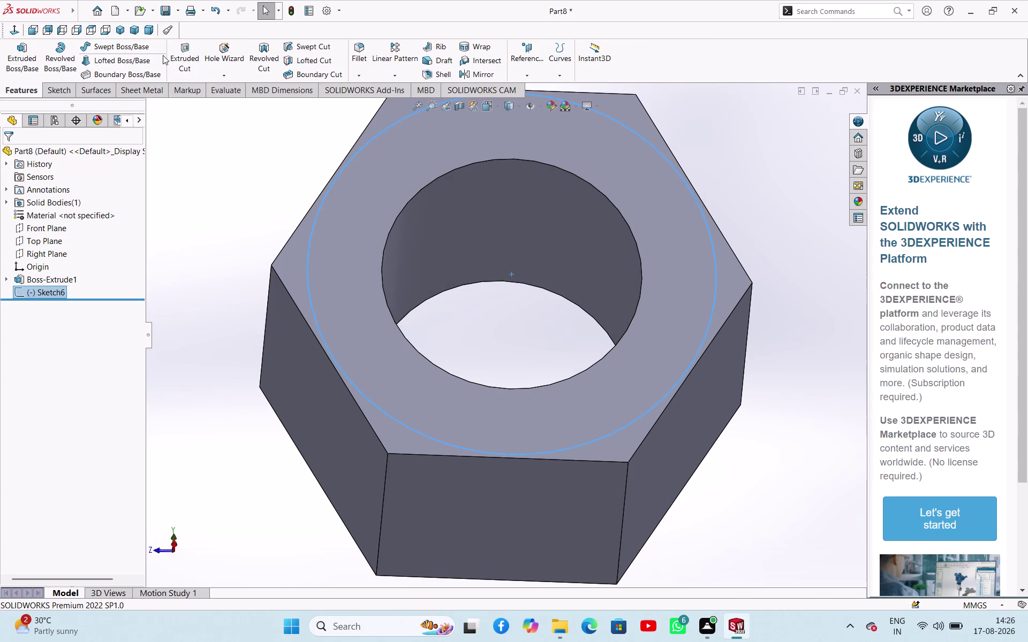
Preview a flipped, drafted 1 mm extruded cut from Sketch6, then undo it.
click(179, 57)
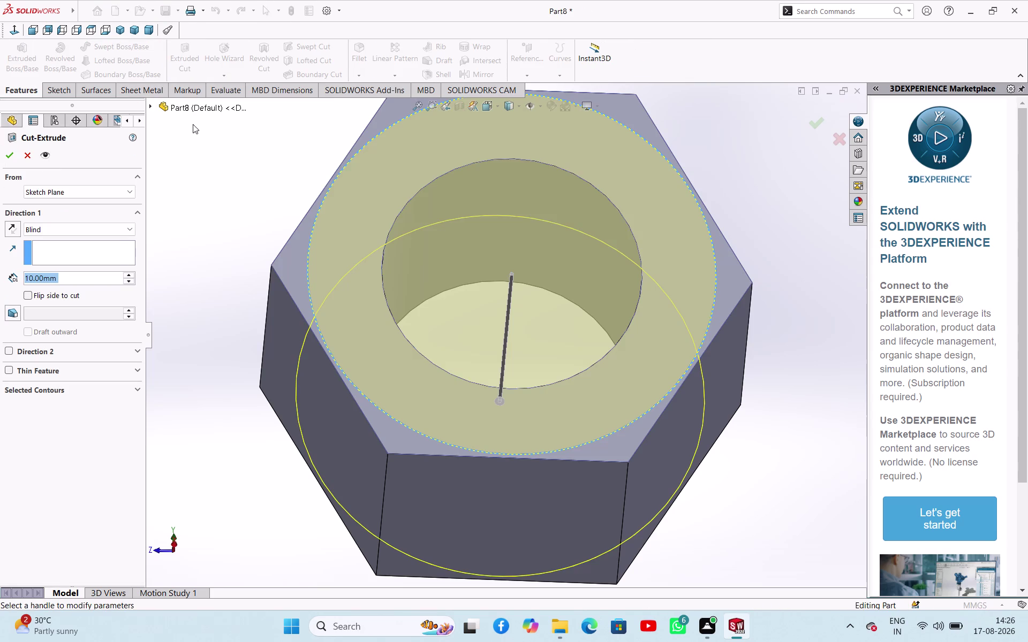
click(29, 295)
click(7, 315)
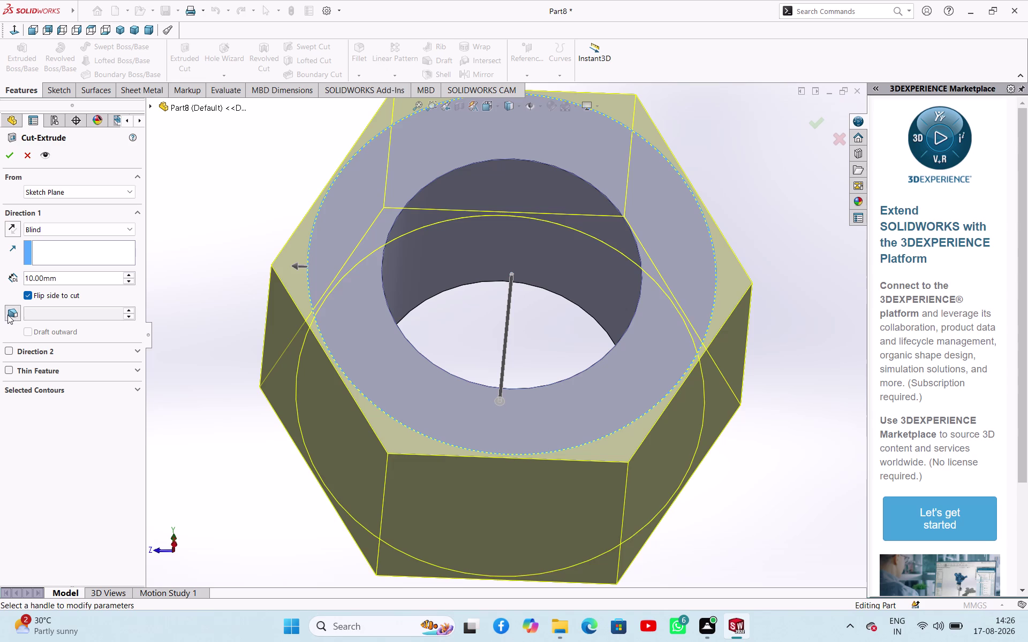
middle_drag(201, 347, 204, 273)
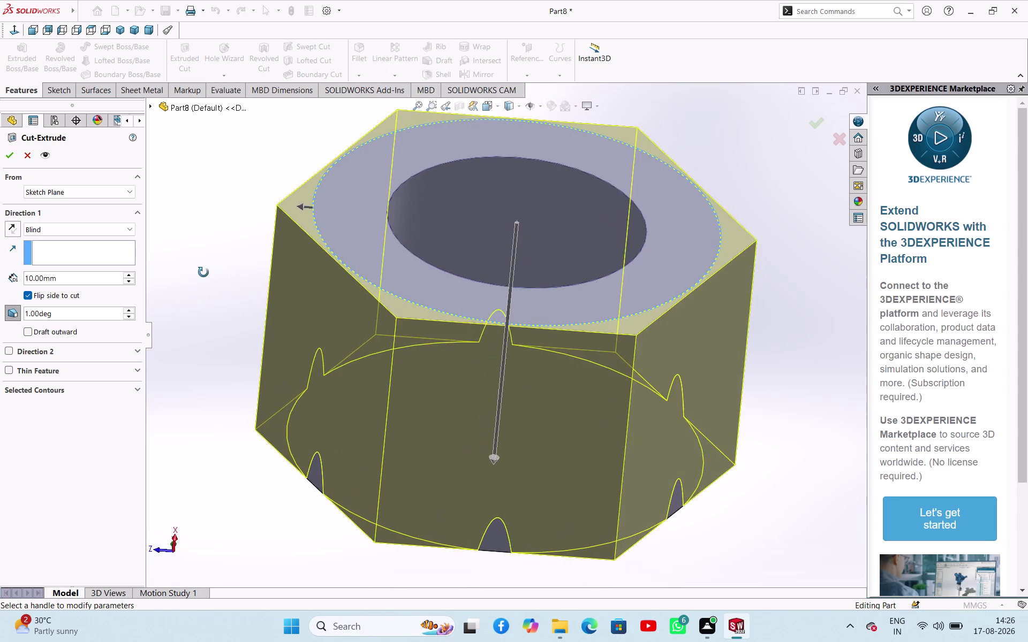
middle_drag(204, 273, 212, 258)
drag(492, 468, 489, 452)
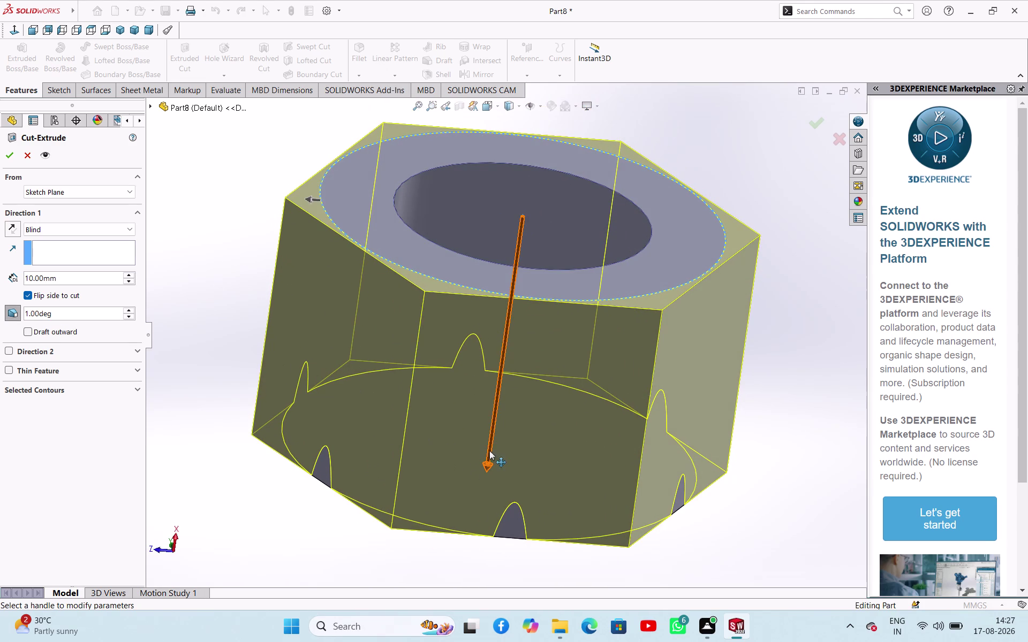
drag(490, 452, 537, 251)
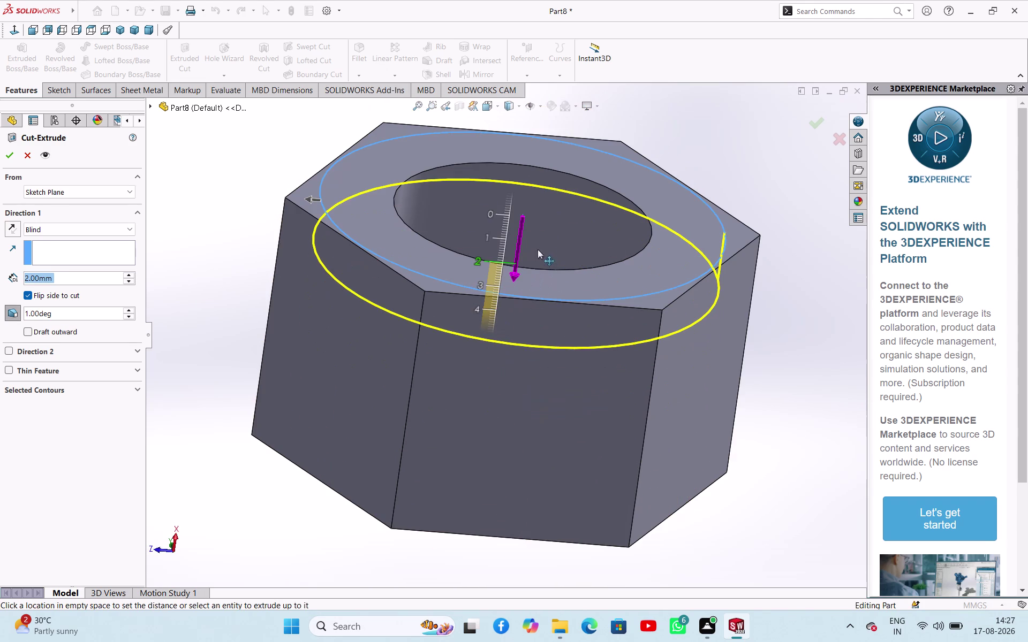
drag(538, 251, 539, 241)
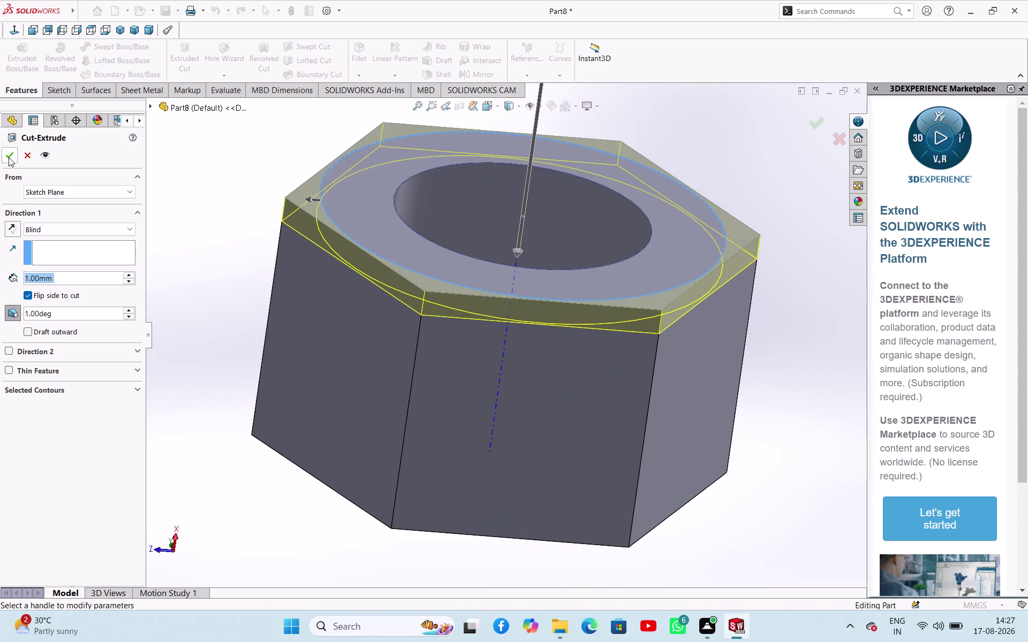
click(3, 159)
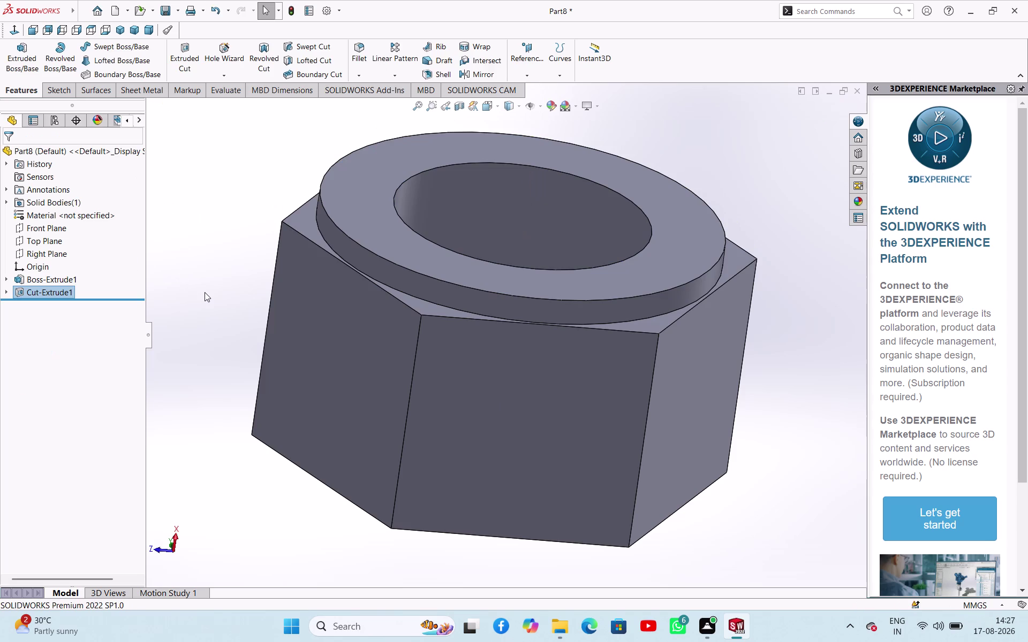
key(ctrl+z)
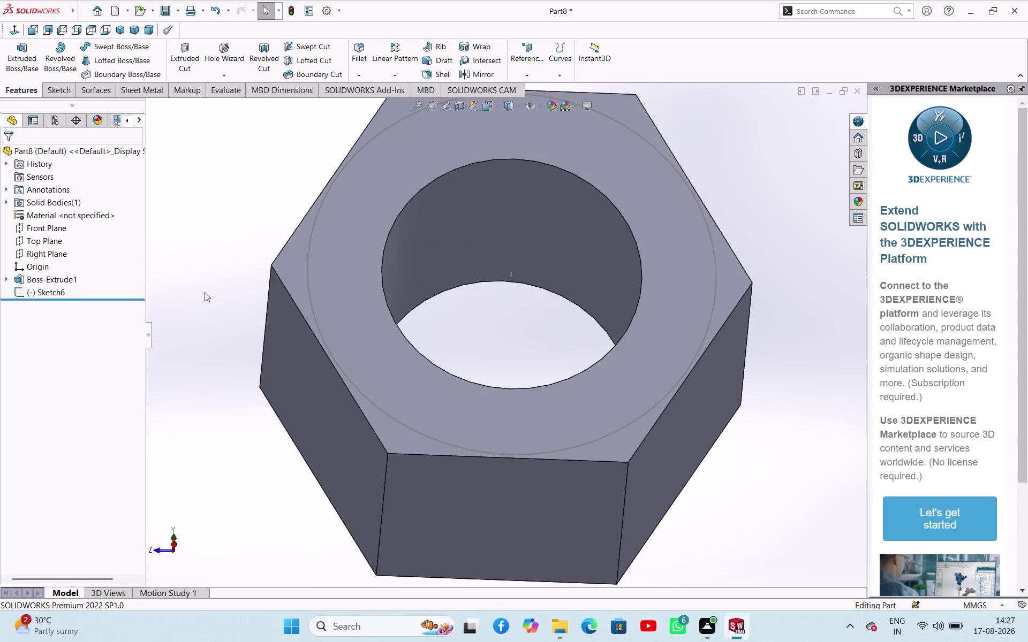
click(45, 294)
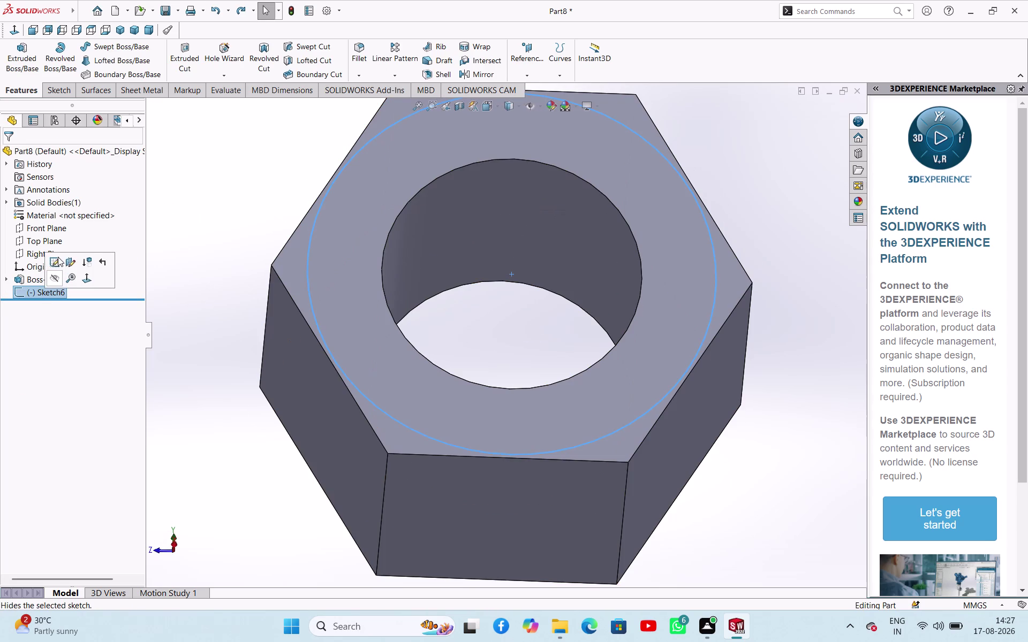
click(188, 238)
click(49, 296)
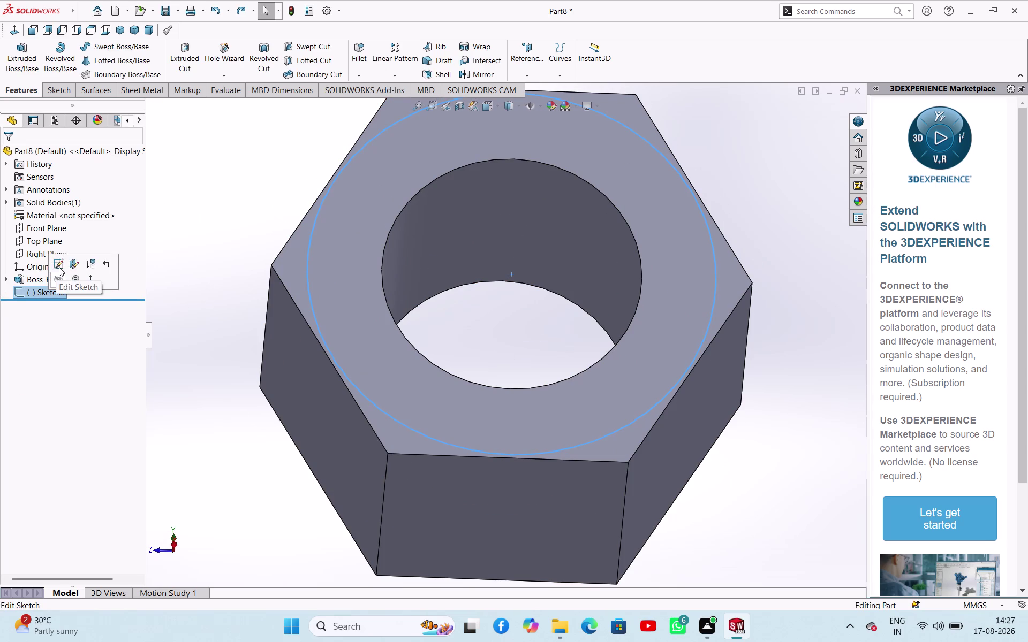
click(60, 267)
click(16, 57)
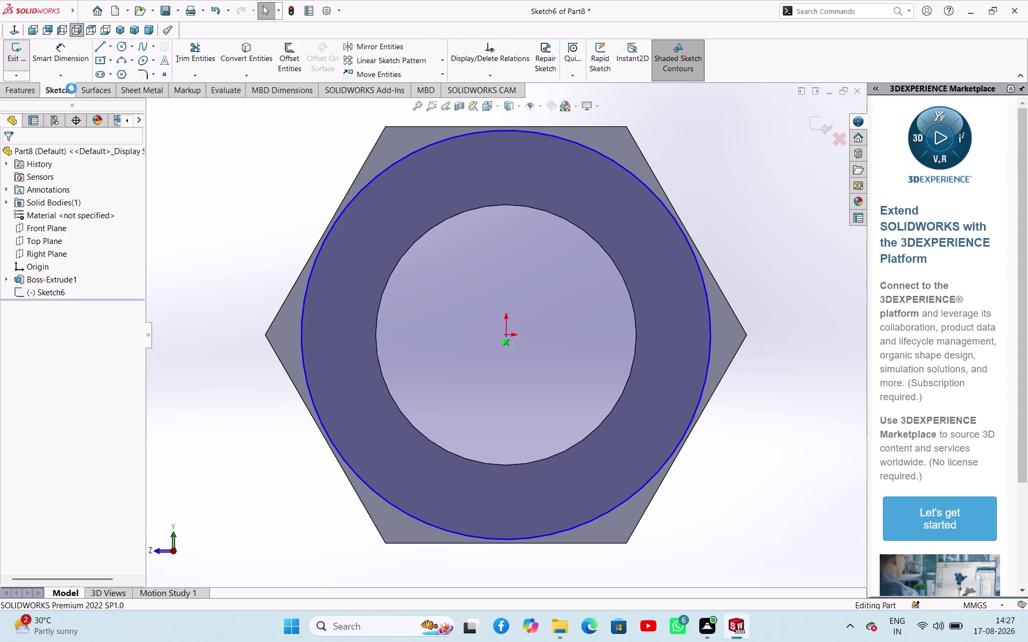
click(195, 57)
middle_drag(240, 258, 246, 228)
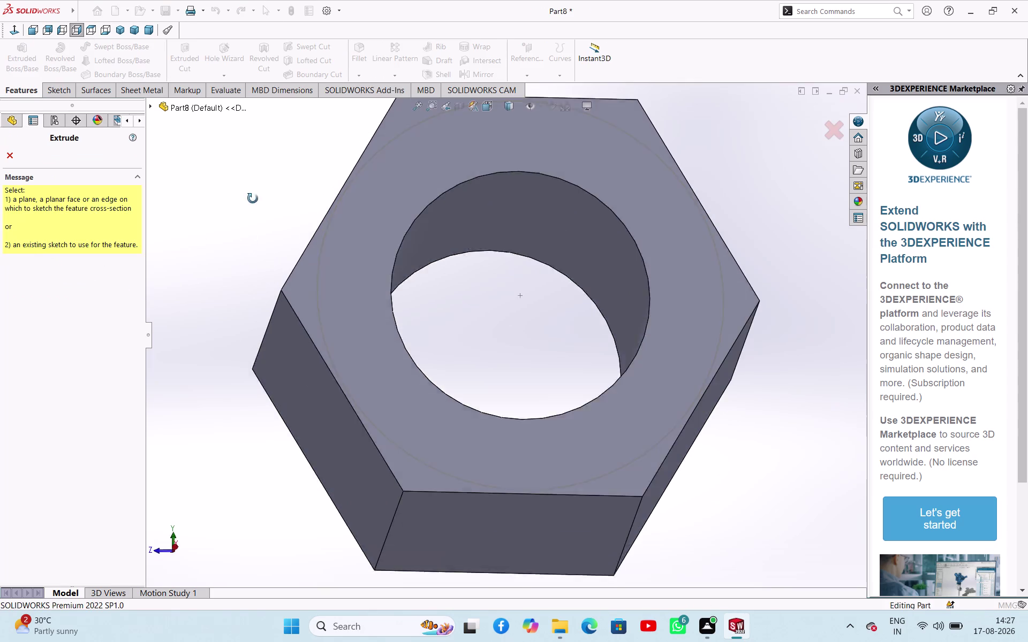
middle_drag(247, 228, 262, 149)
click(346, 186)
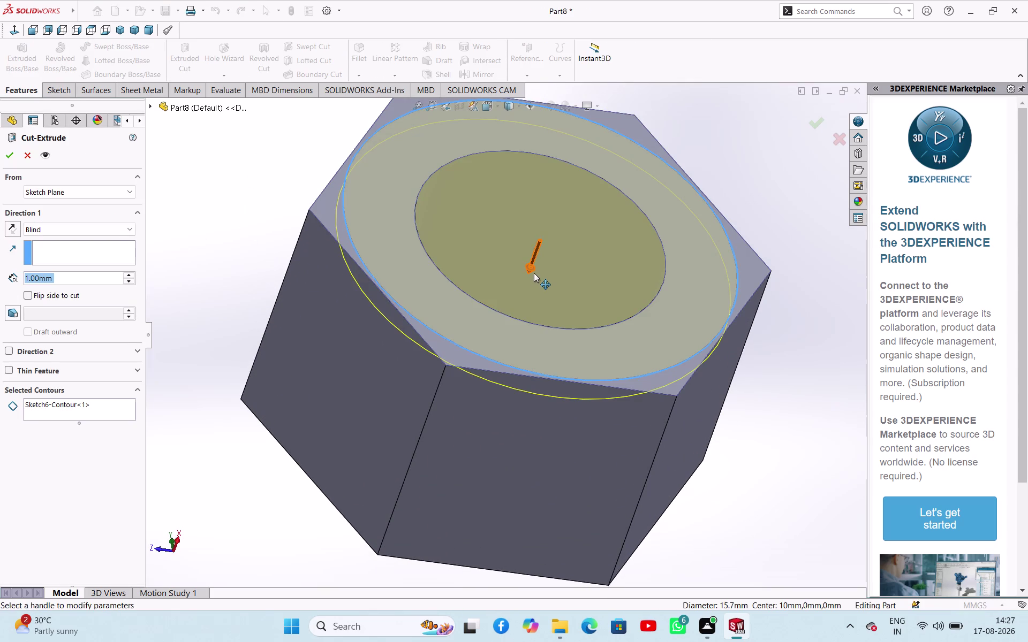
click(534, 273)
click(537, 252)
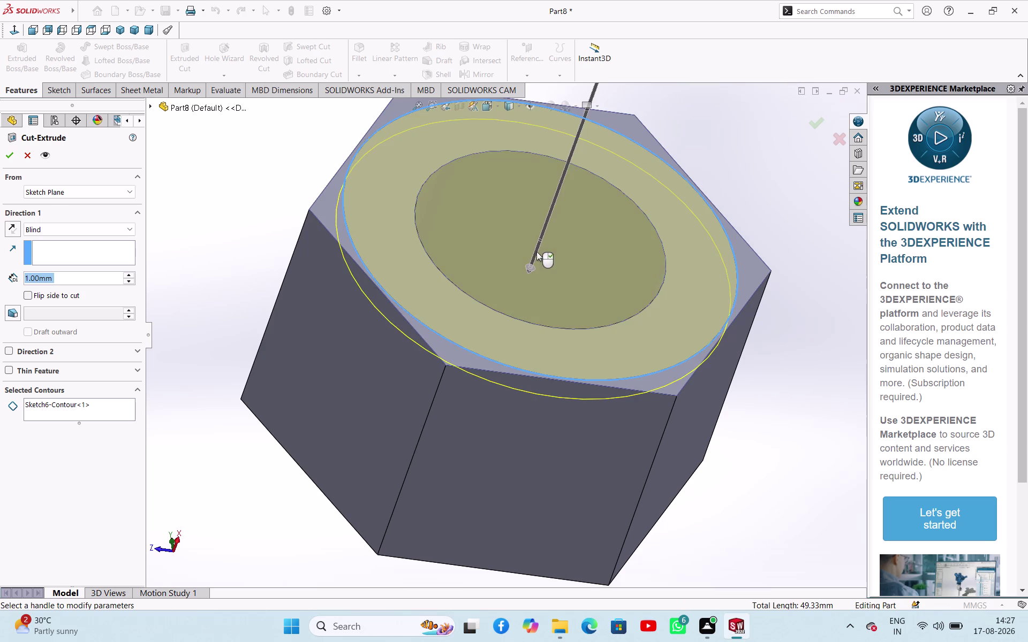
click(45, 297)
click(44, 298)
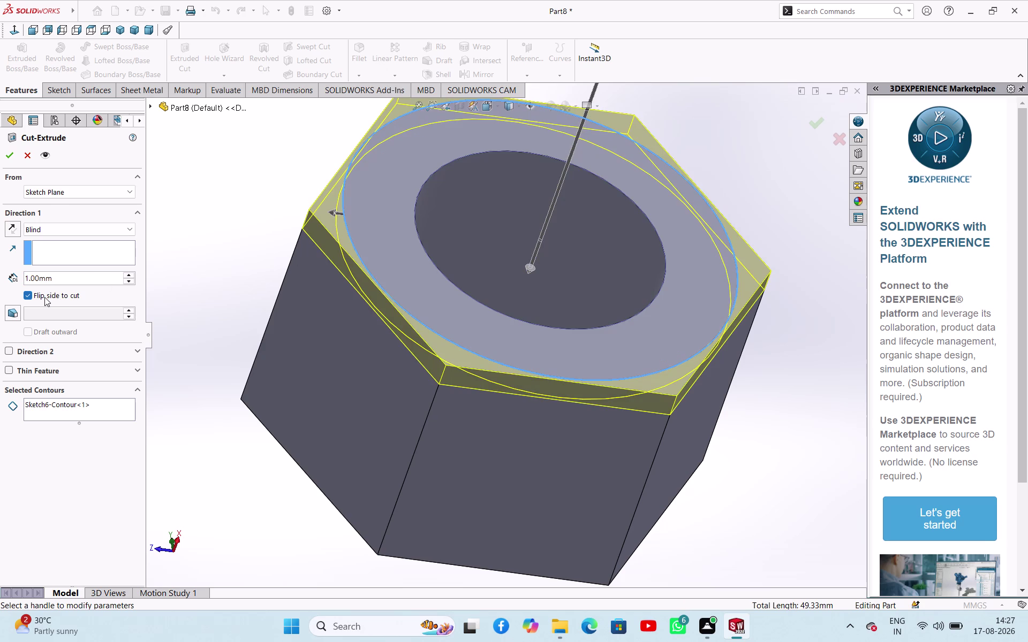
click(44, 298)
click(19, 316)
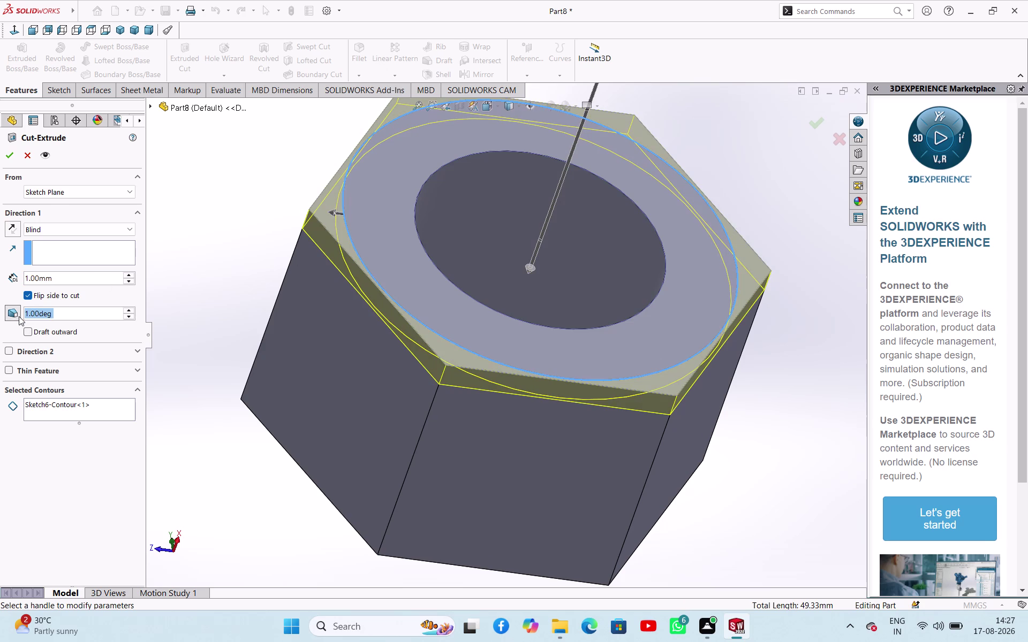
click(12, 154)
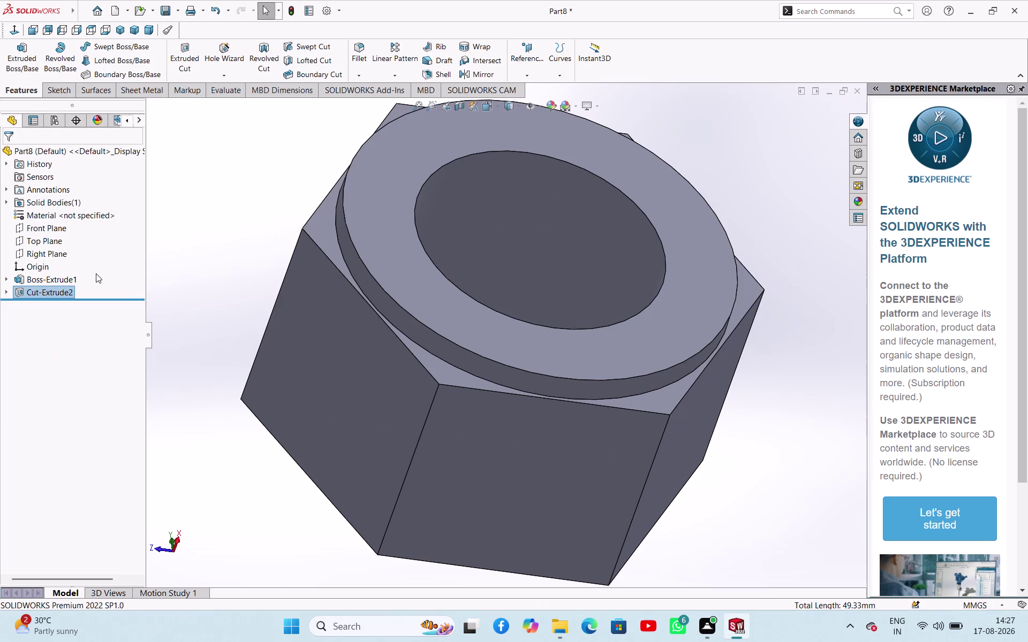
key(ctrl+z)
key(ctrl+z)
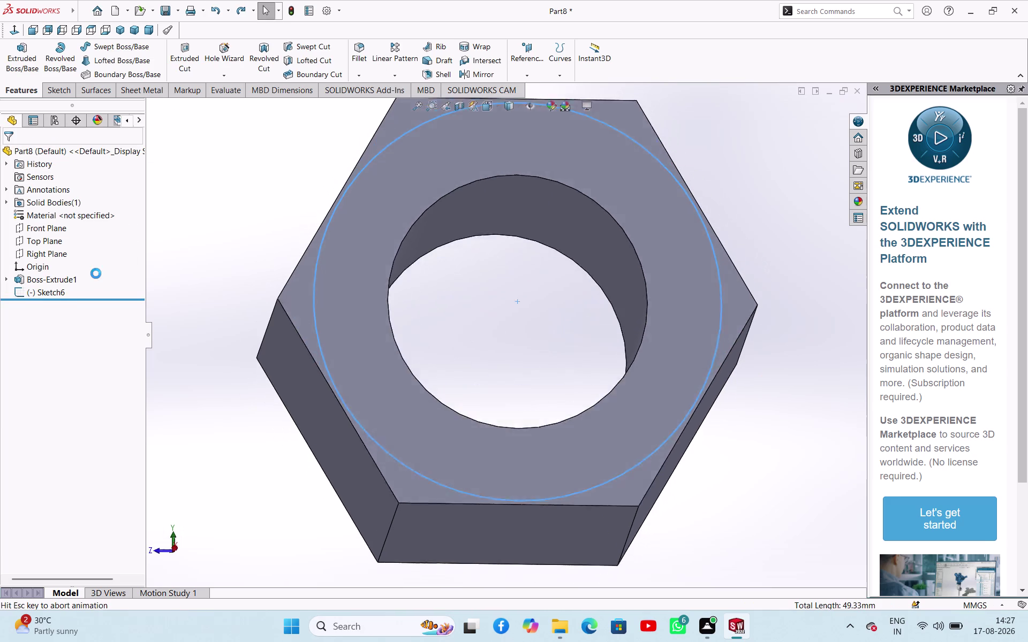
Remove the leftover Sketch6 and begin a new sketch on the Top Plane.
key(ctrl+z)
key(ctrl+z)
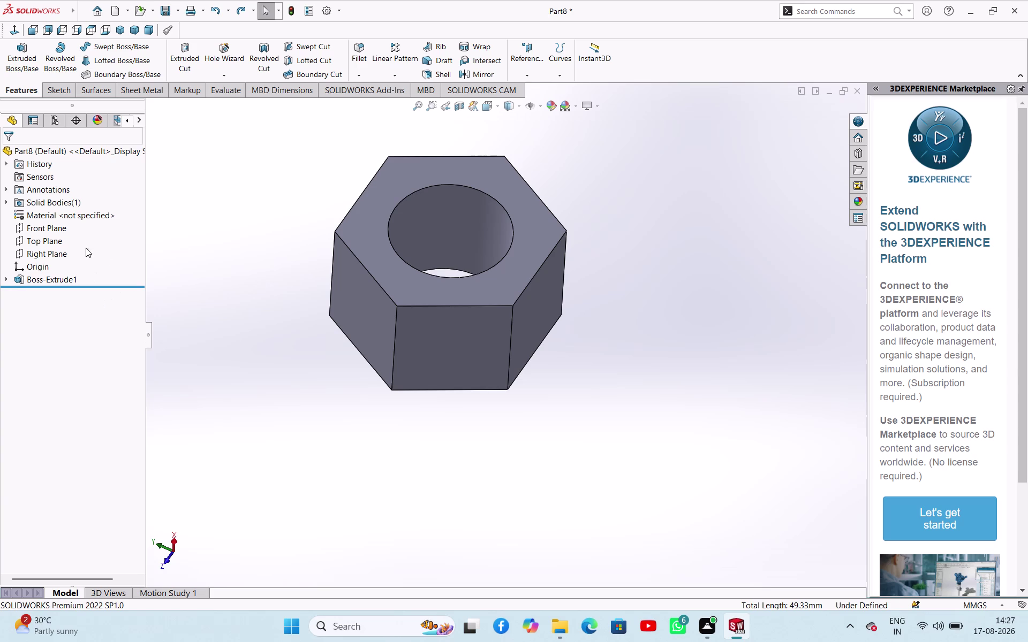
click(51, 235)
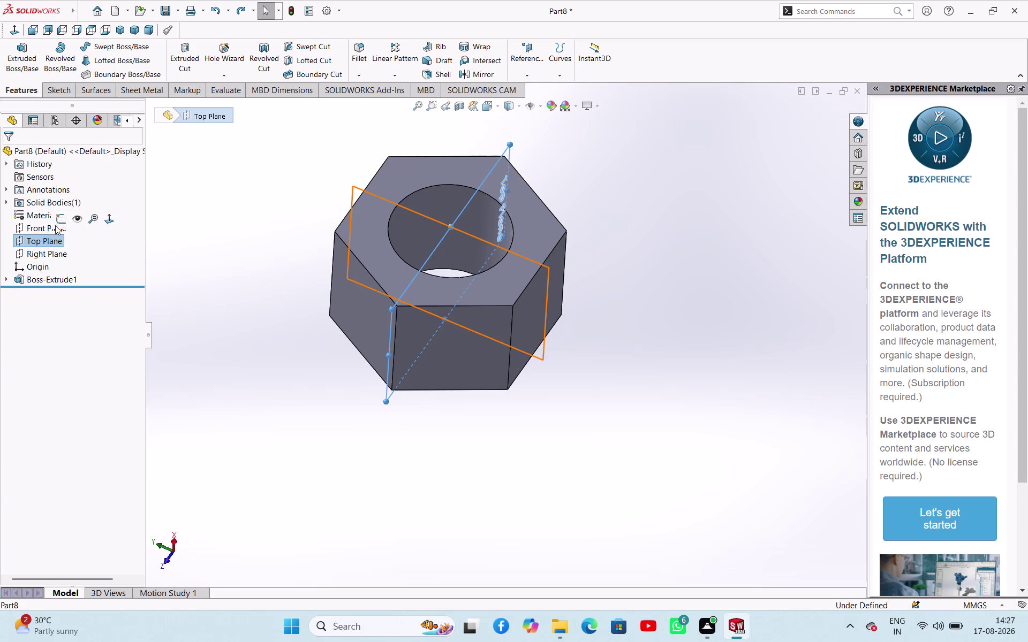
click(57, 221)
click(246, 292)
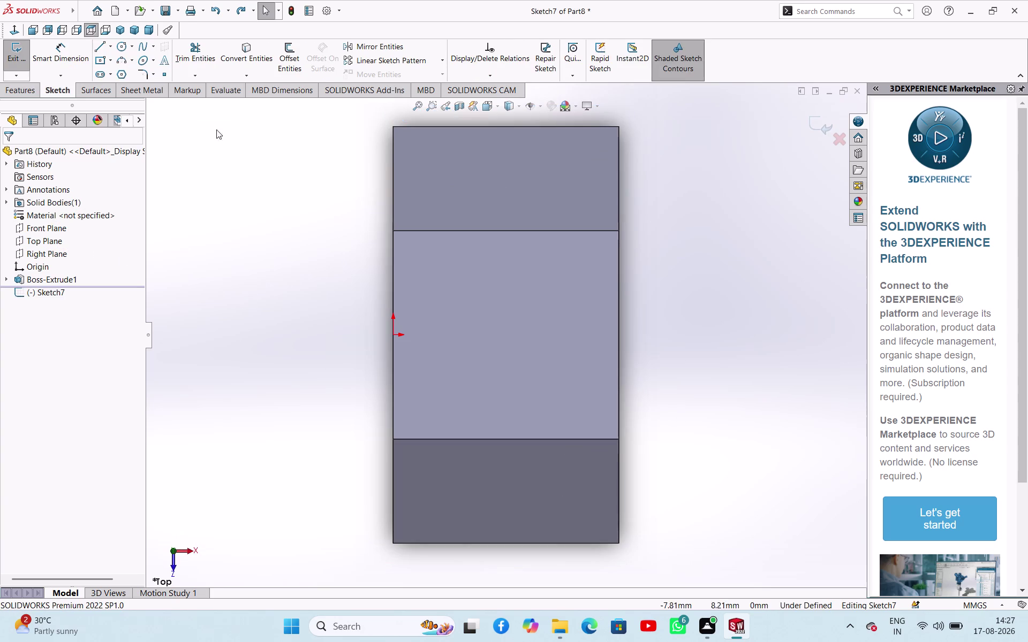
Draw a triangular chamfer profile with a 45-degree diagonal and vertical side.
click(103, 45)
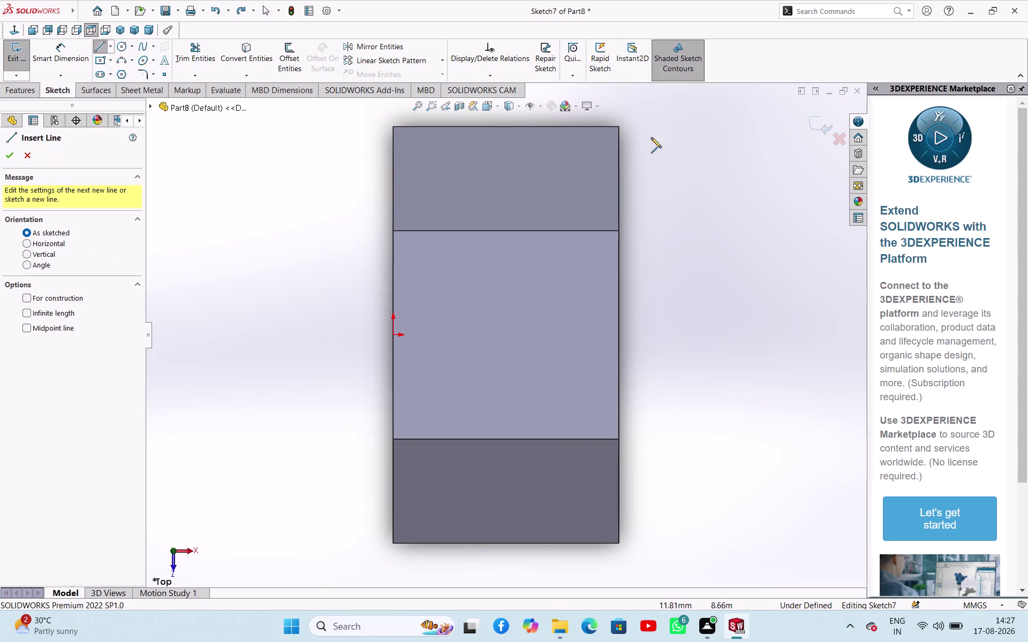
click(620, 127)
scroll(up, 3)
scroll(down, 3)
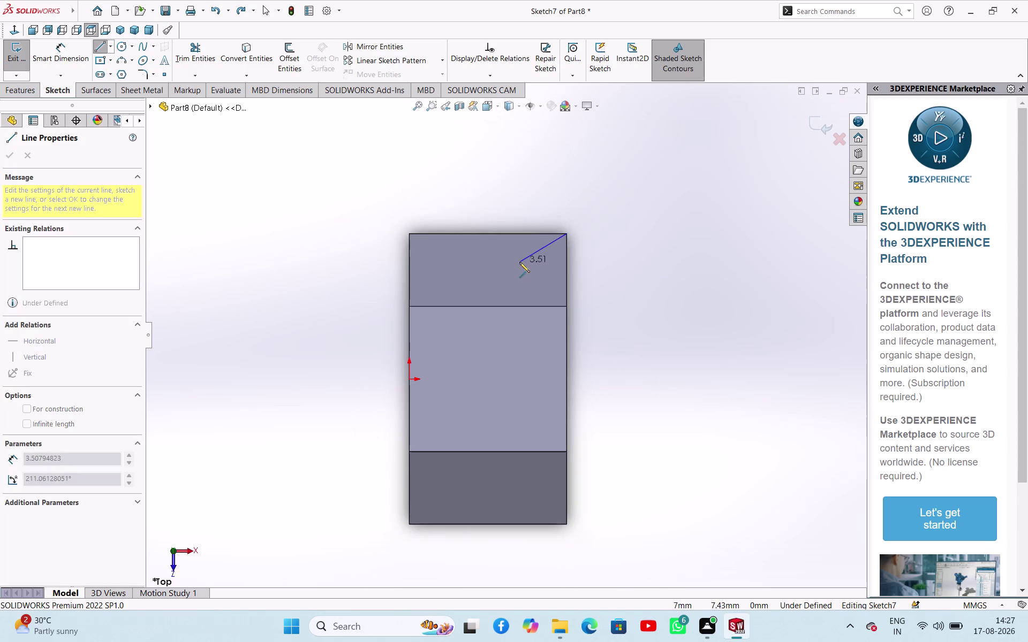
scroll(down, 3)
click(550, 227)
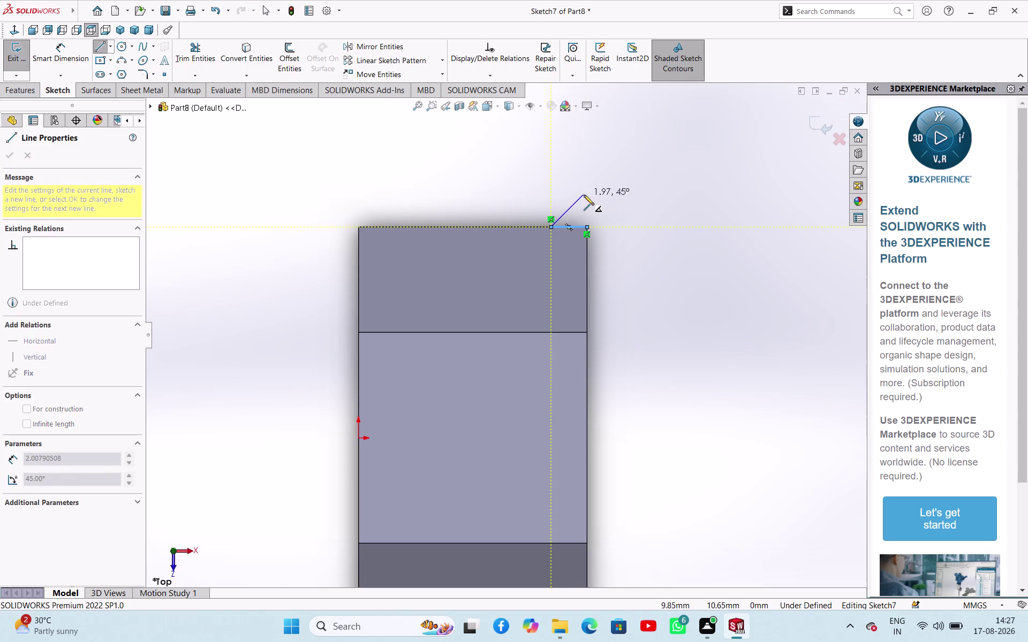
click(589, 190)
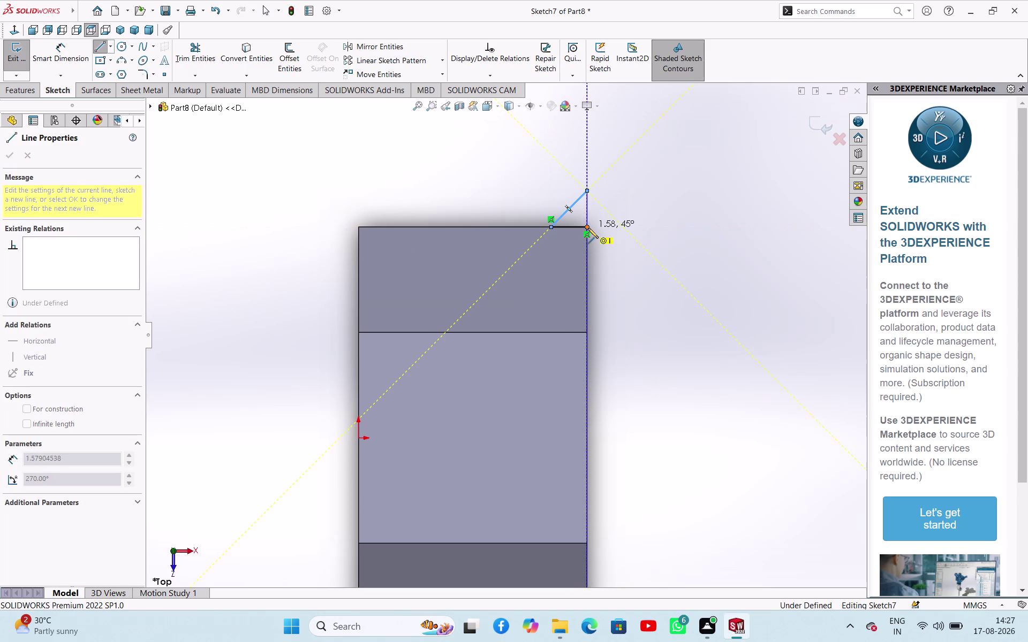
click(588, 229)
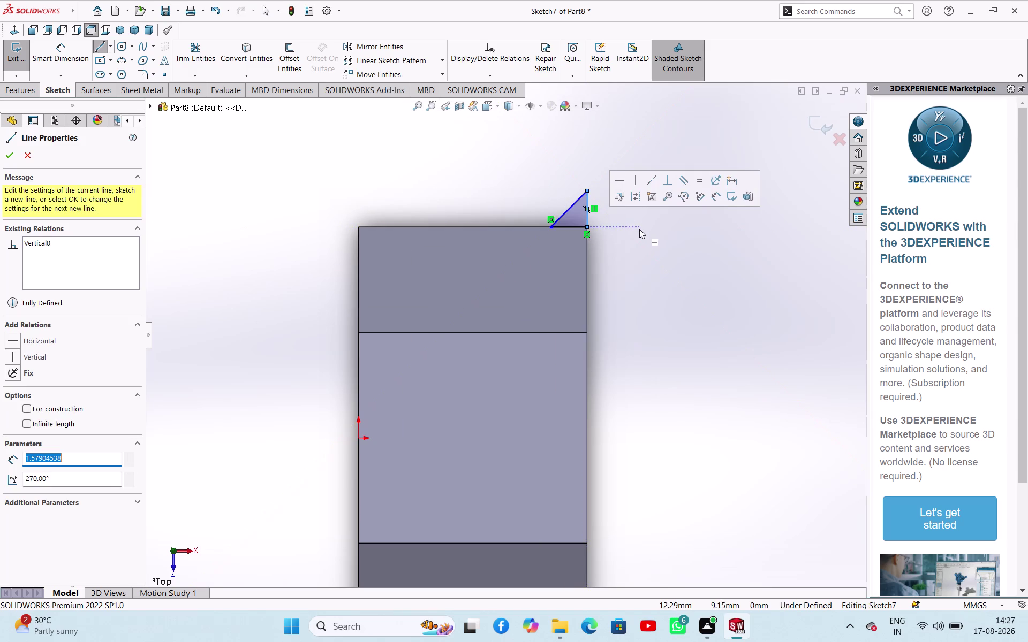
Exit the Line tool and undo the three triangle lines, leaving Sketch7 empty.
key(Escape)
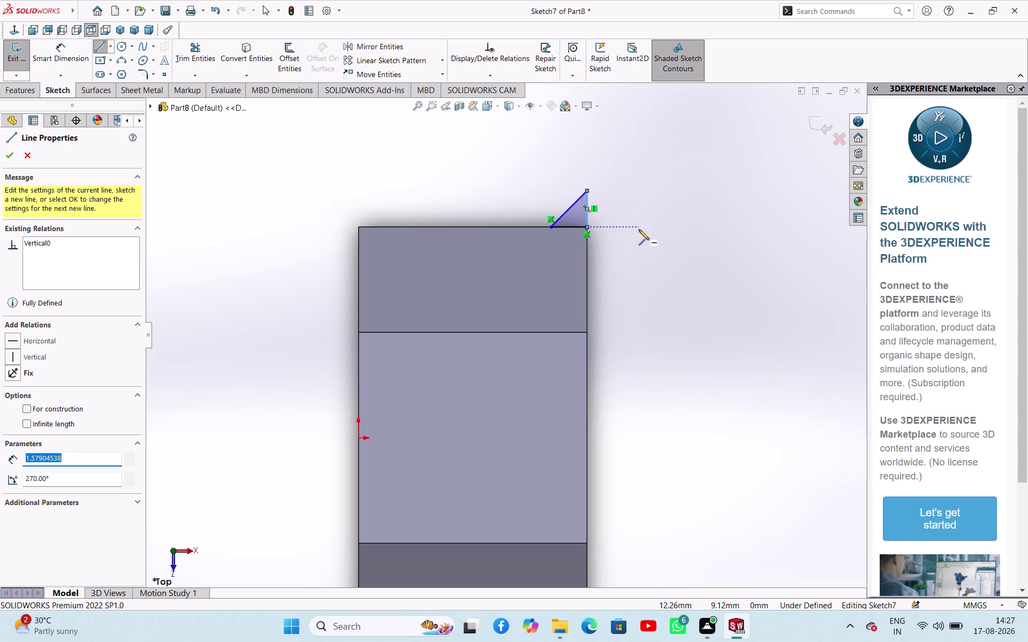
key(Escape)
key(Escape)
key(Escape)
key(Escape)
key(Escape)
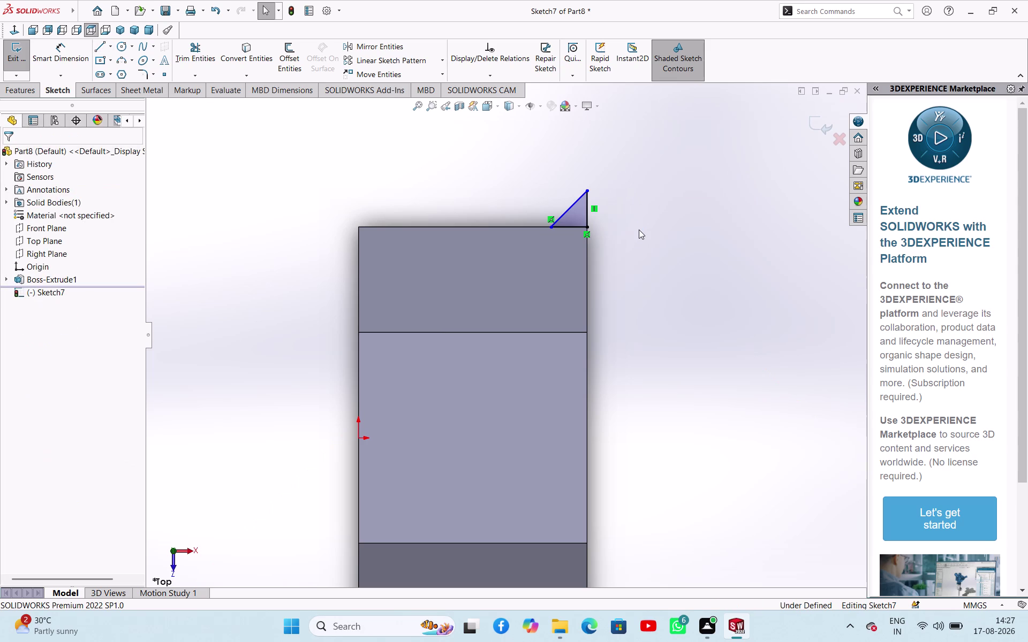
key(ctrl+z)
key(ctrl+z)
key(ctrl+z)
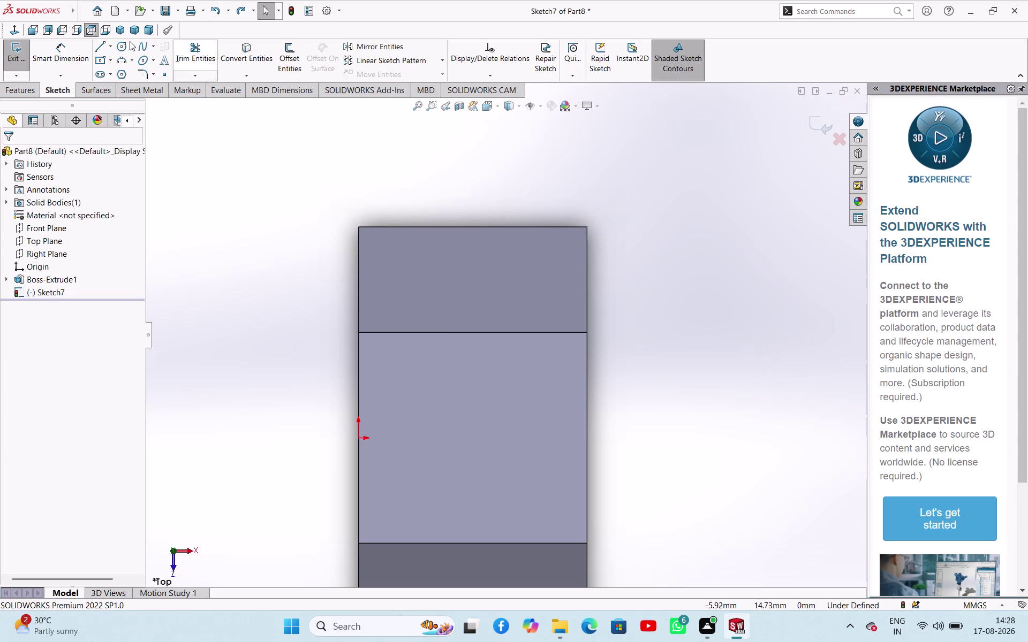
Draw the corner chamfer triangle with straight lines on the top edge.
click(107, 44)
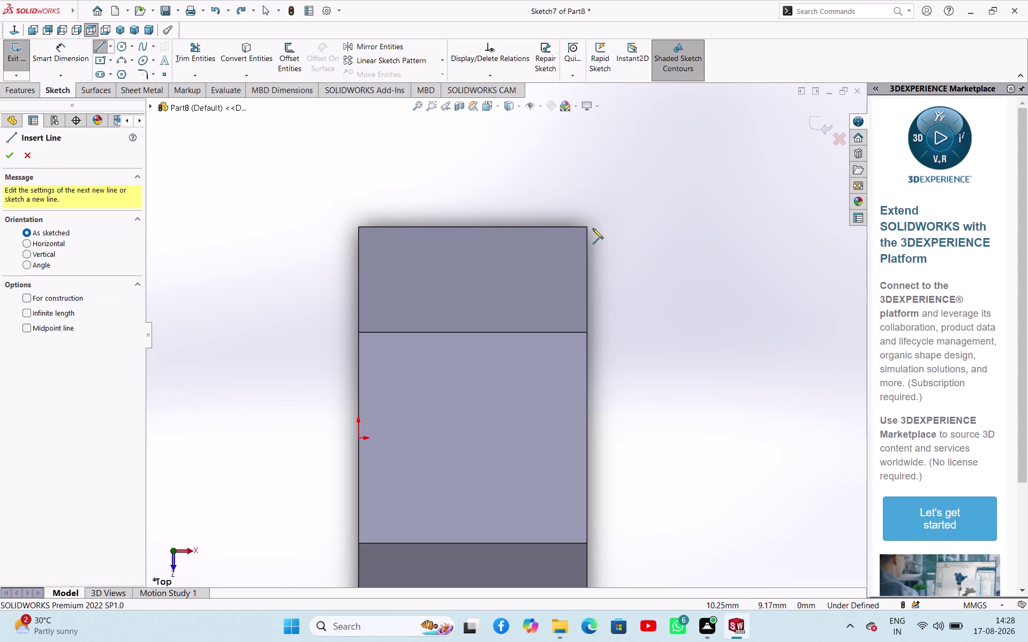
click(586, 226)
click(557, 225)
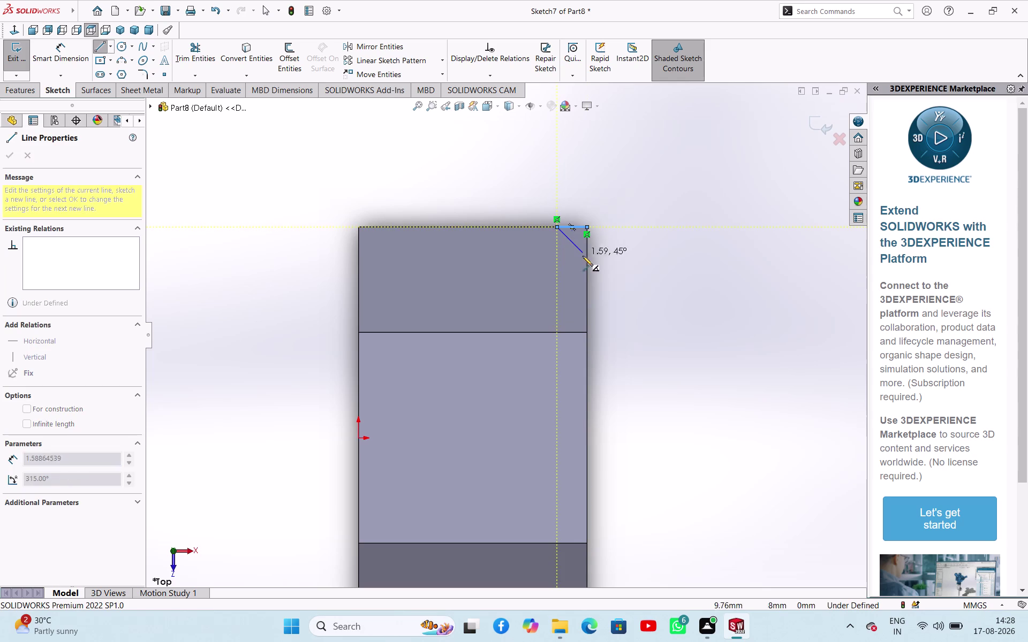
click(588, 260)
click(585, 229)
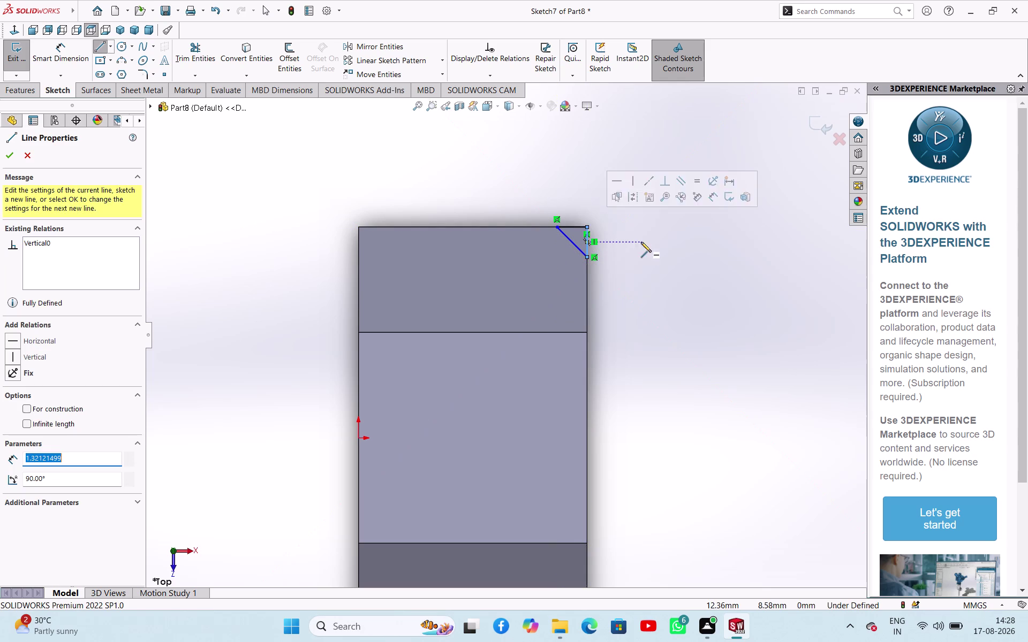
right_click(641, 242)
click(649, 246)
right_drag(655, 275, 661, 197)
click(589, 242)
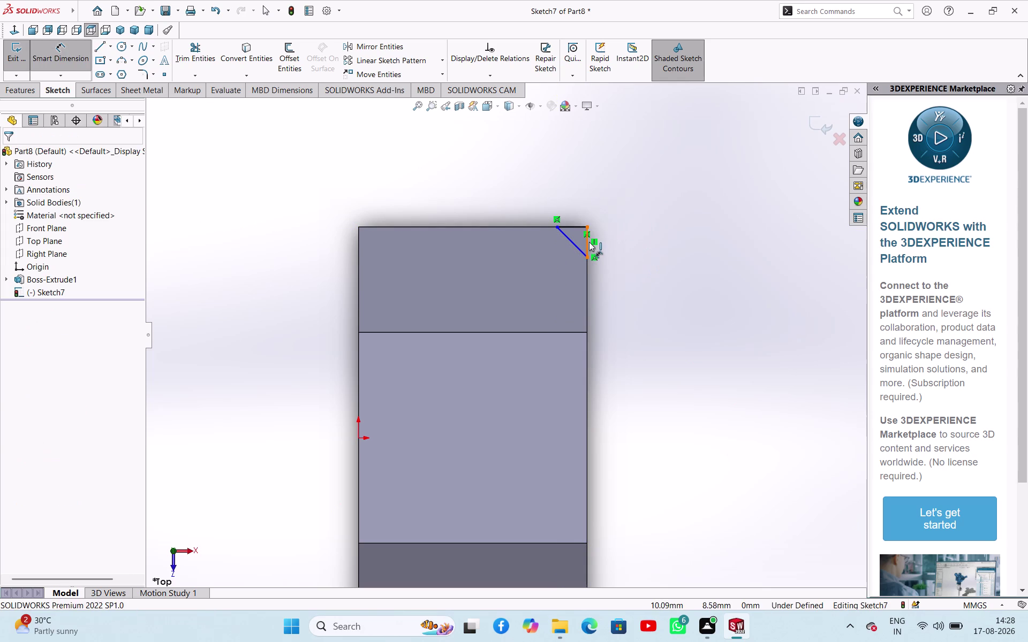
Dimension both triangle legs to 2 mm.
click(628, 245)
key(2)
key(Return)
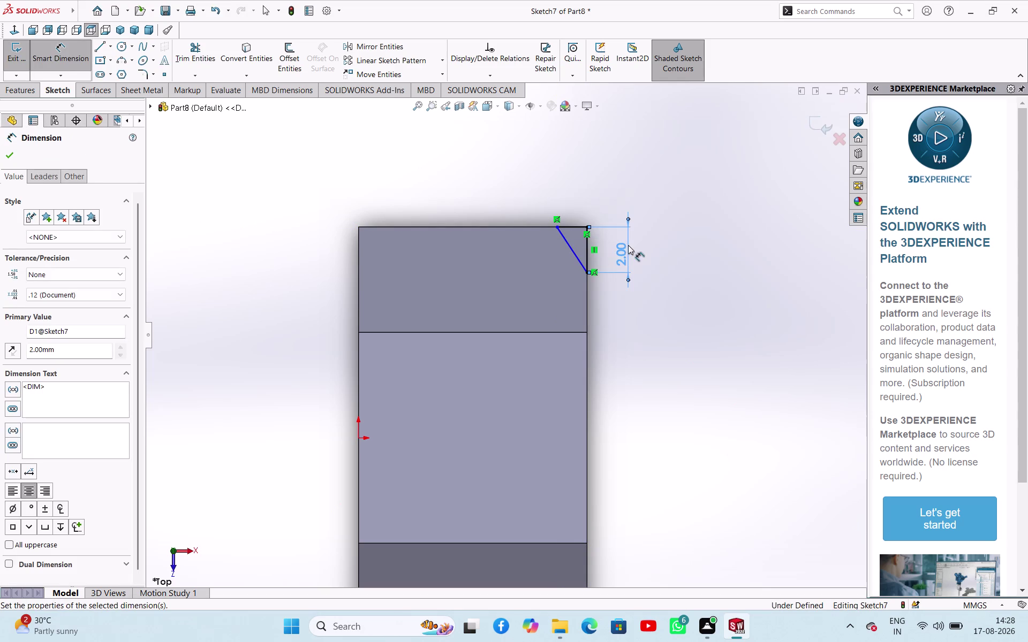
click(573, 229)
click(579, 205)
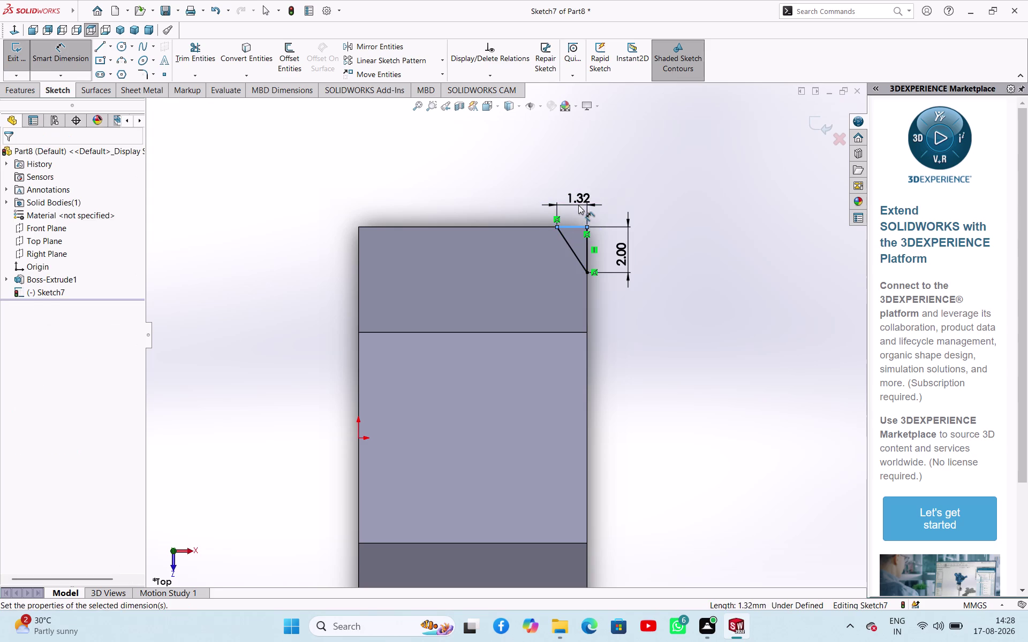
key(2)
key(Return)
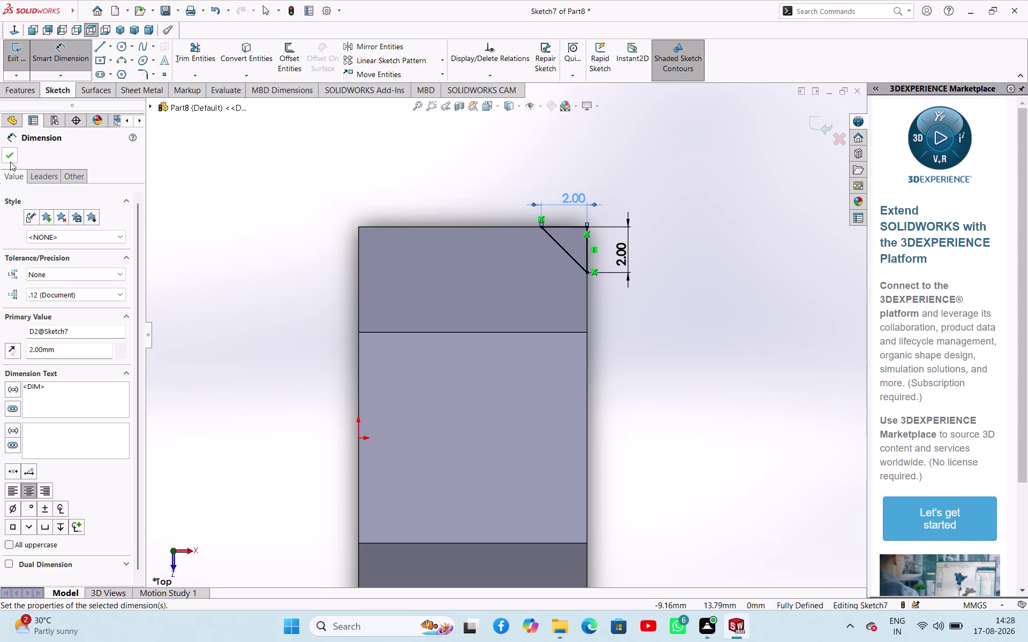
Draw a horizontal construction midpoint centerline centred on the origin.
click(10, 161)
click(110, 44)
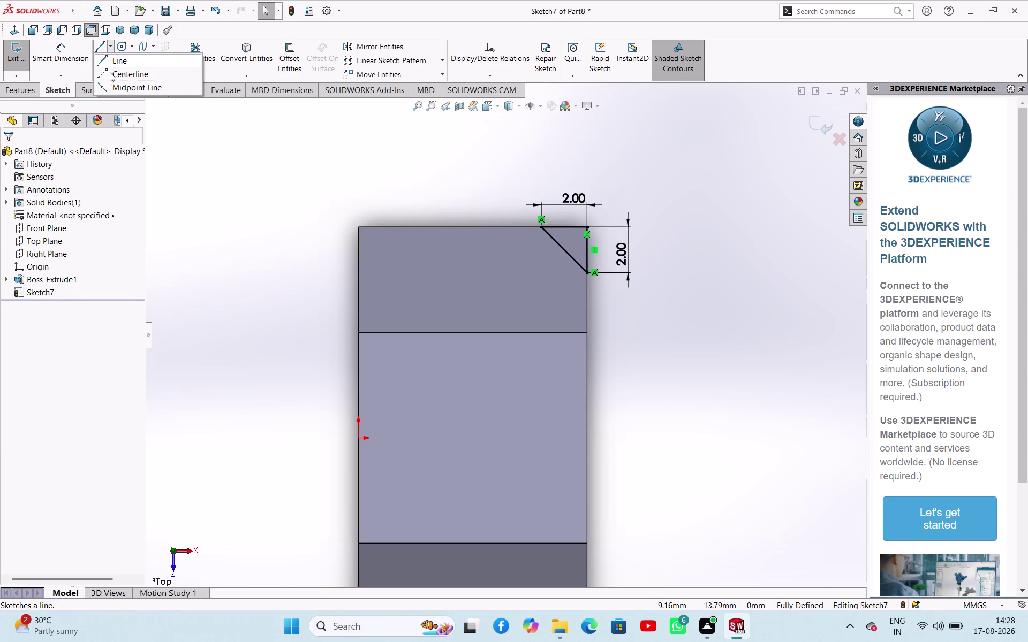
click(109, 77)
click(29, 330)
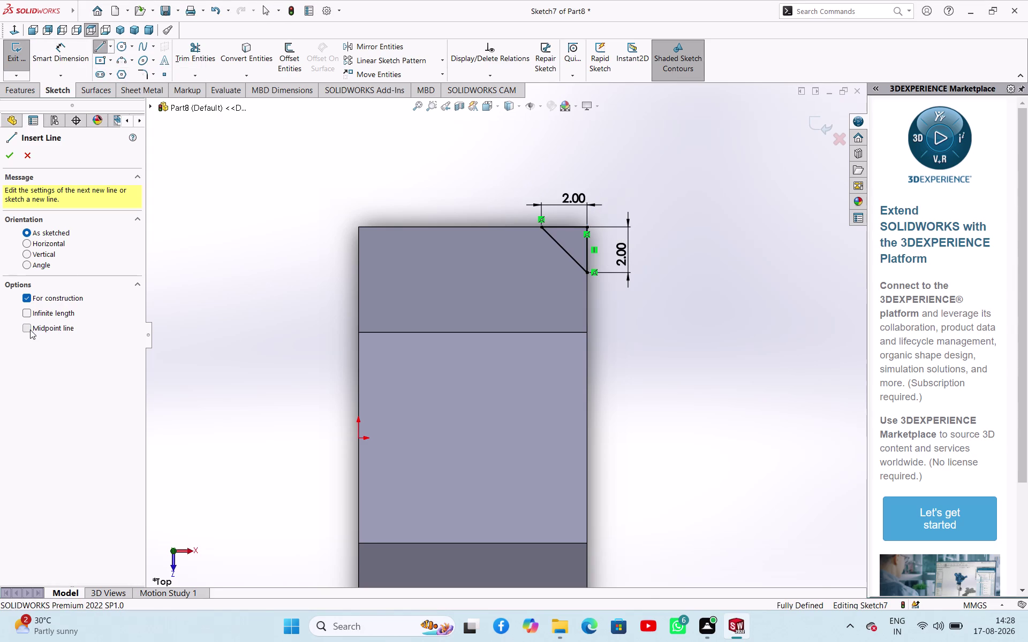
click(358, 440)
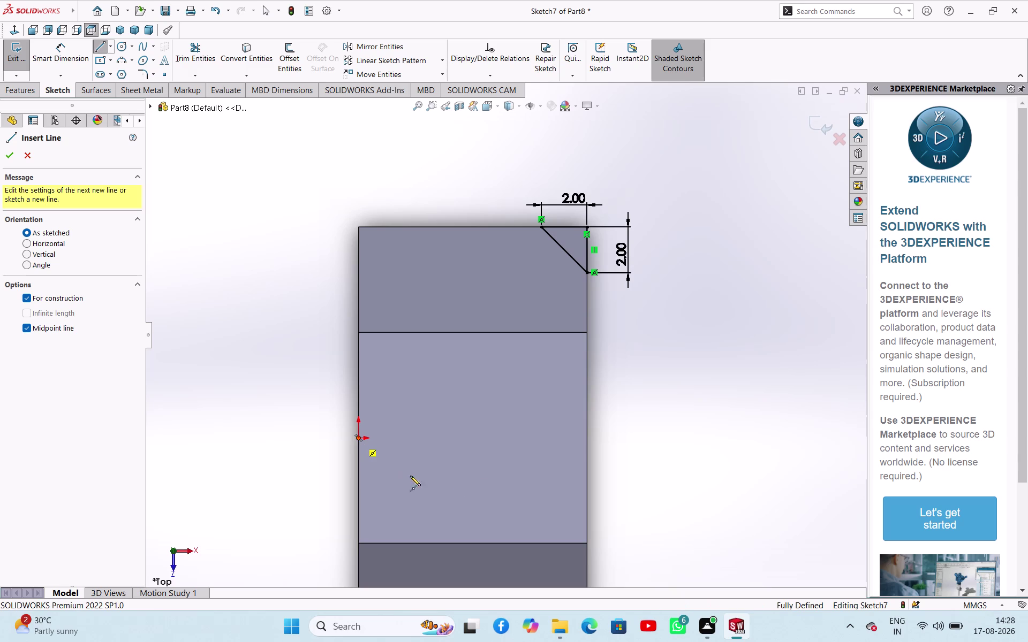
click(620, 437)
right_click(658, 365)
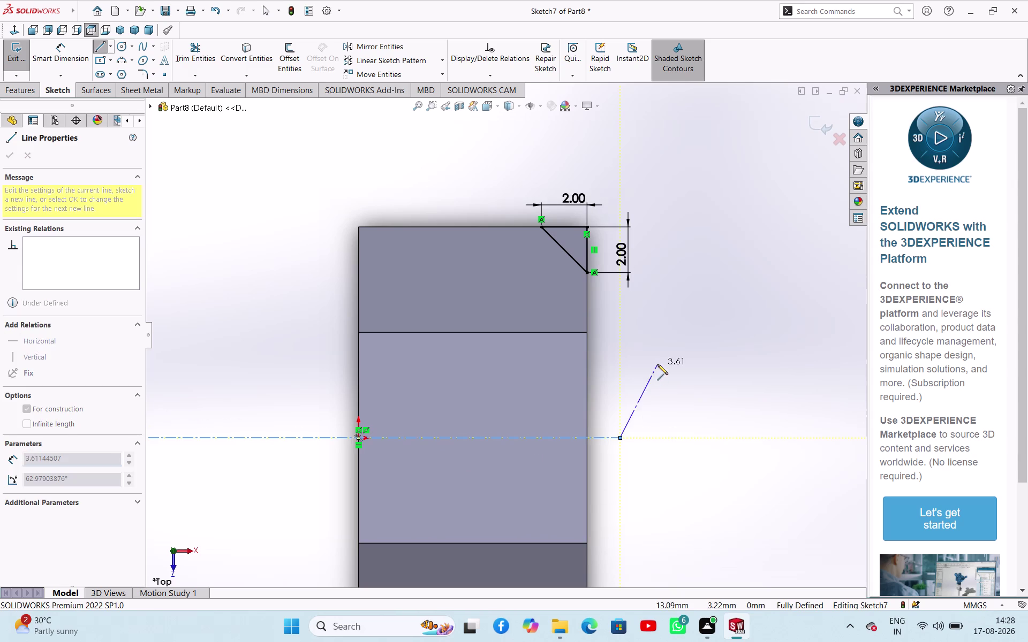
click(662, 372)
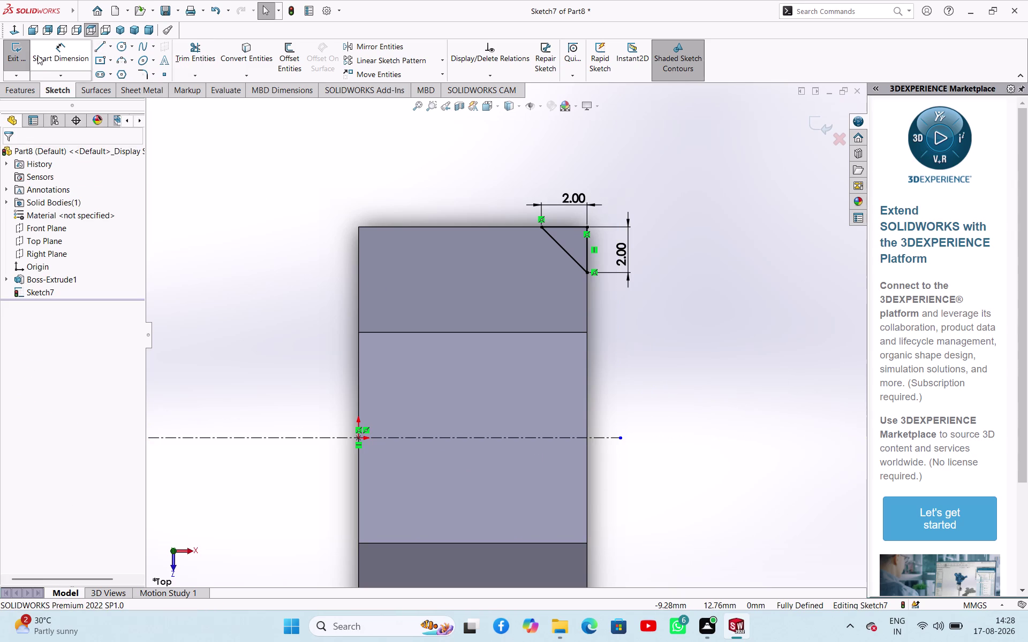
Exit the chamfer sketch and start a revolved cut from it.
click(28, 56)
scroll(up, 3)
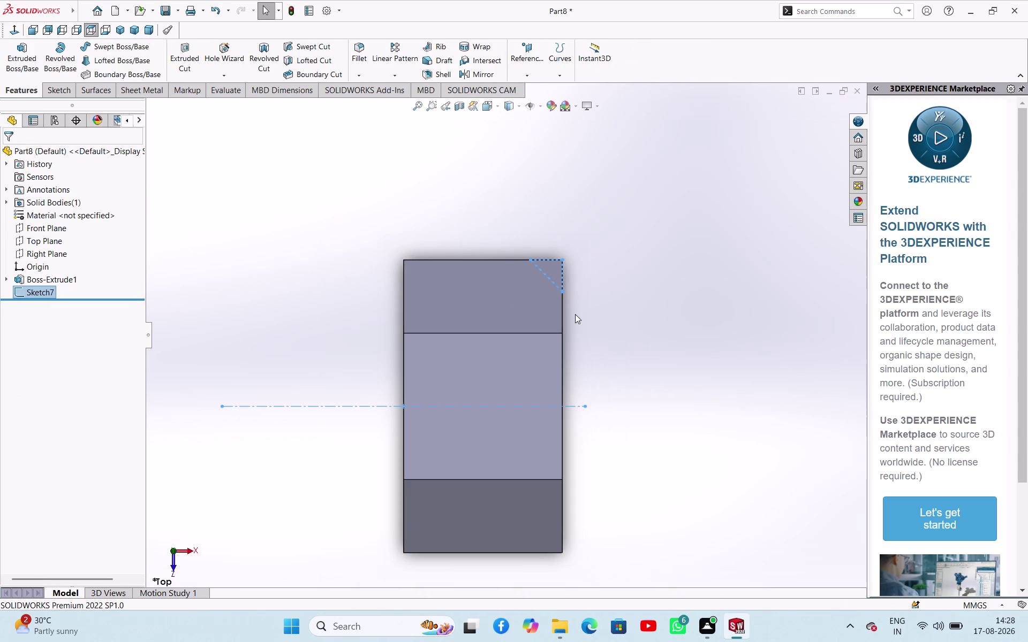
middle_drag(576, 314, 510, 243)
click(262, 73)
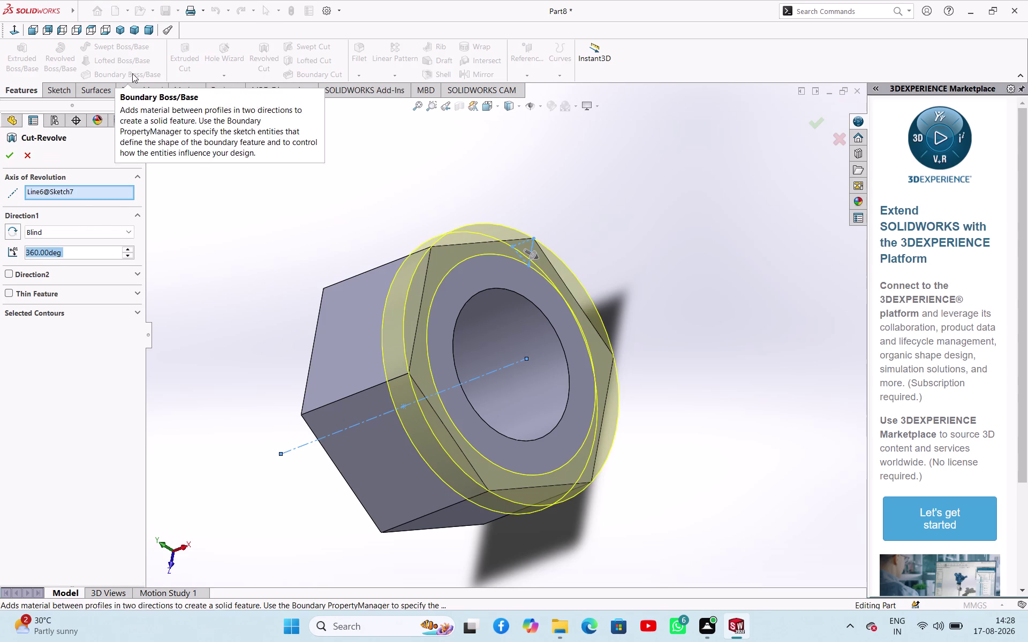
Confirm the 360° revolved cut and orbit to inspect the nut's chamfer.
click(5, 157)
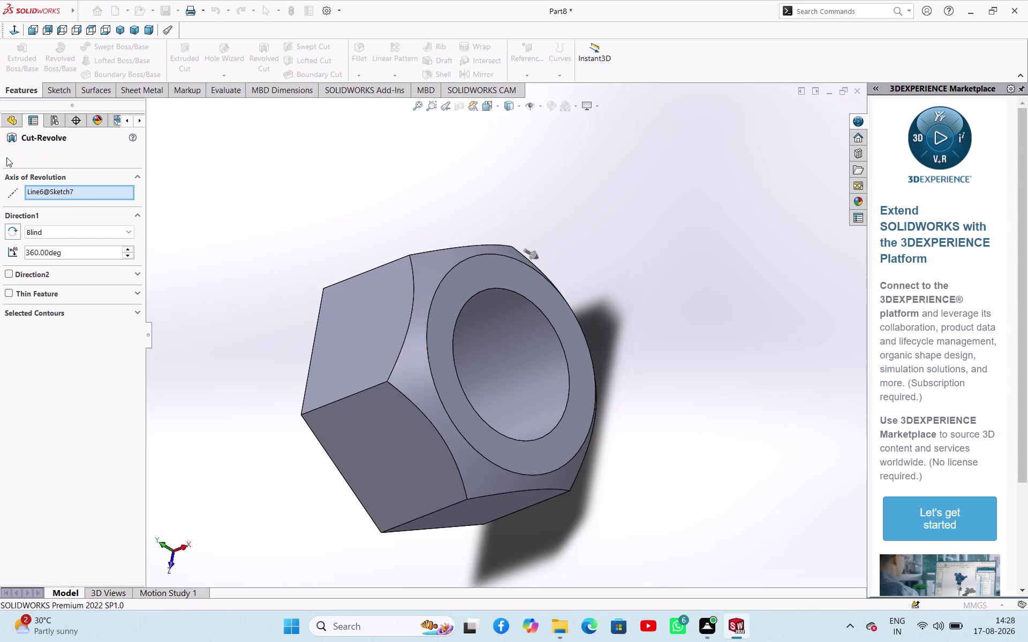
click(292, 229)
middle_drag(336, 256, 356, 293)
scroll(up, 3)
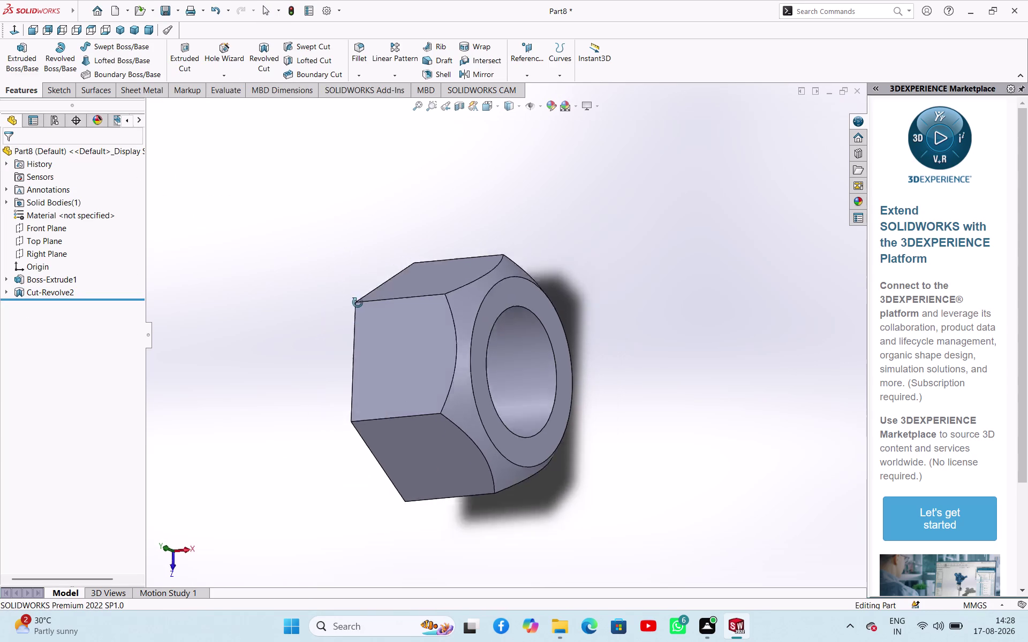
middle_drag(356, 293, 339, 277)
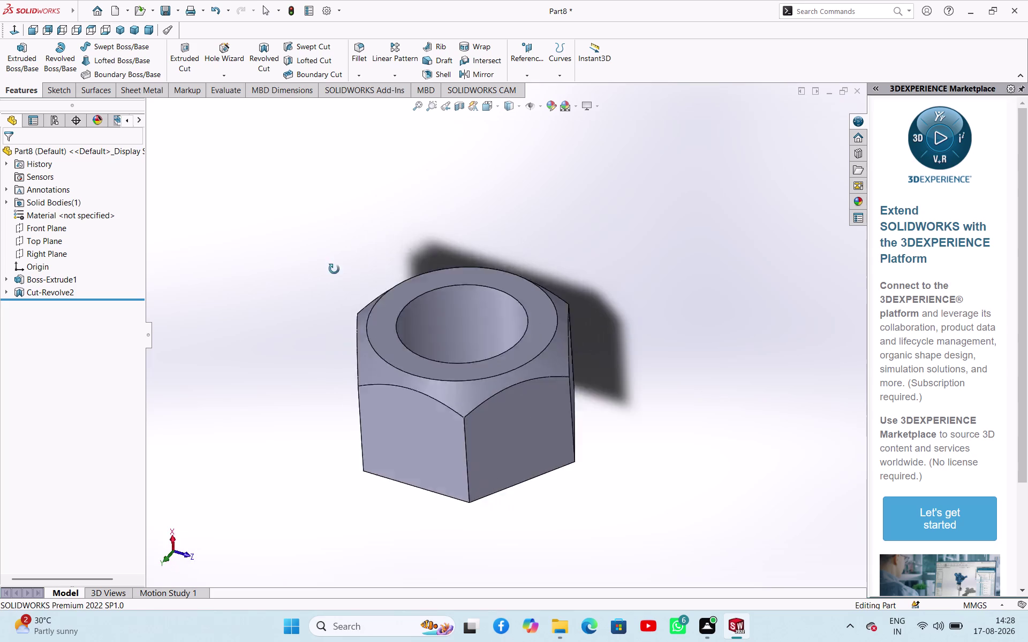
middle_drag(339, 276, 414, 287)
Save the part as 'nut n10'.
key(ctrl+s)
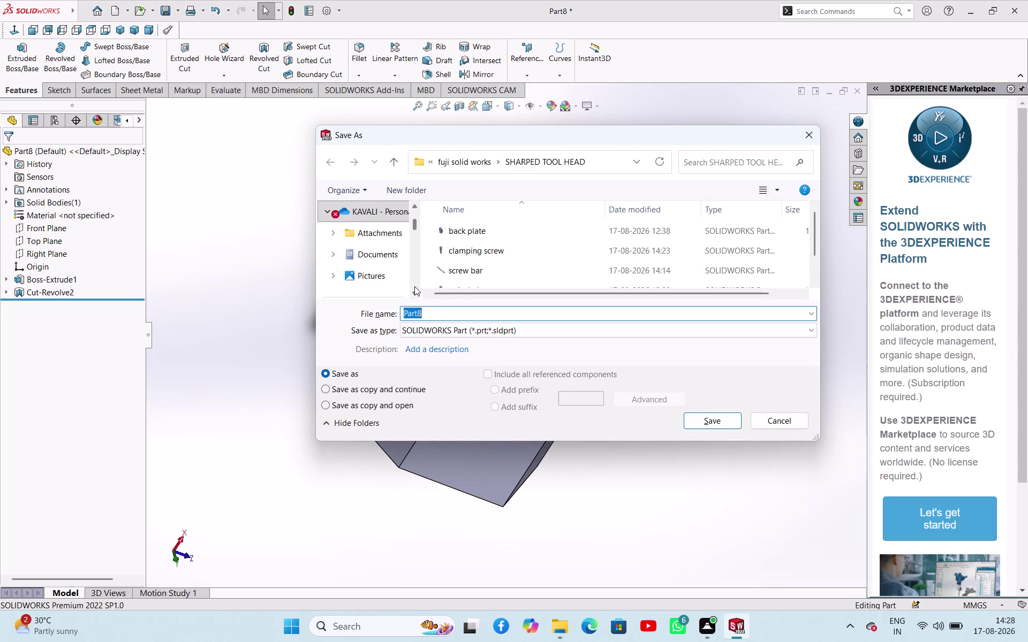
text(nut)
key(space)
text(n10)
key(Return)
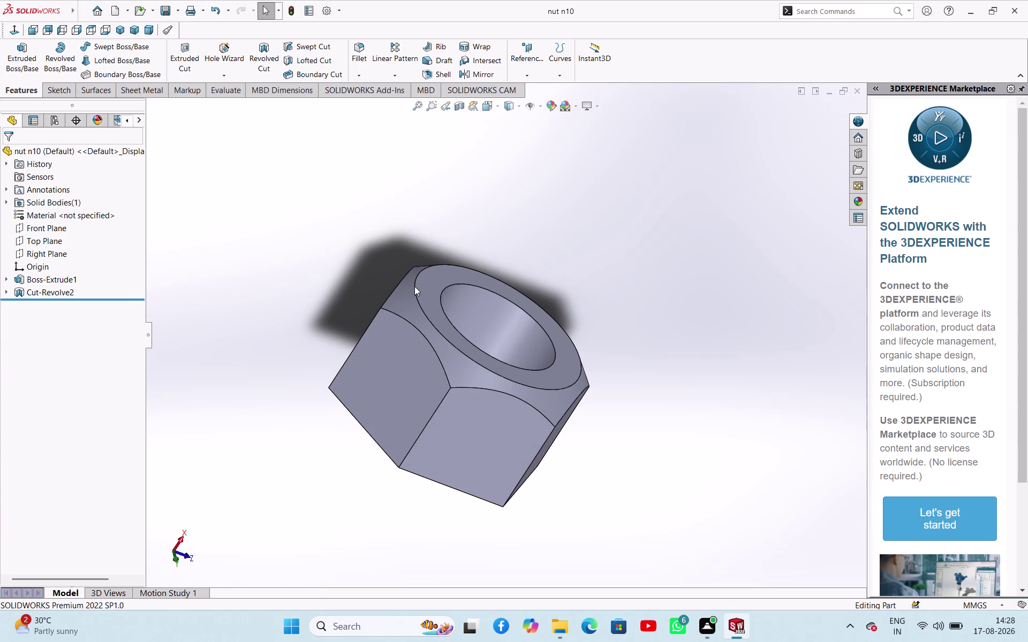
Create a new blank part document.
key(ctrl+s)
key(ctrl+n)
click(426, 417)
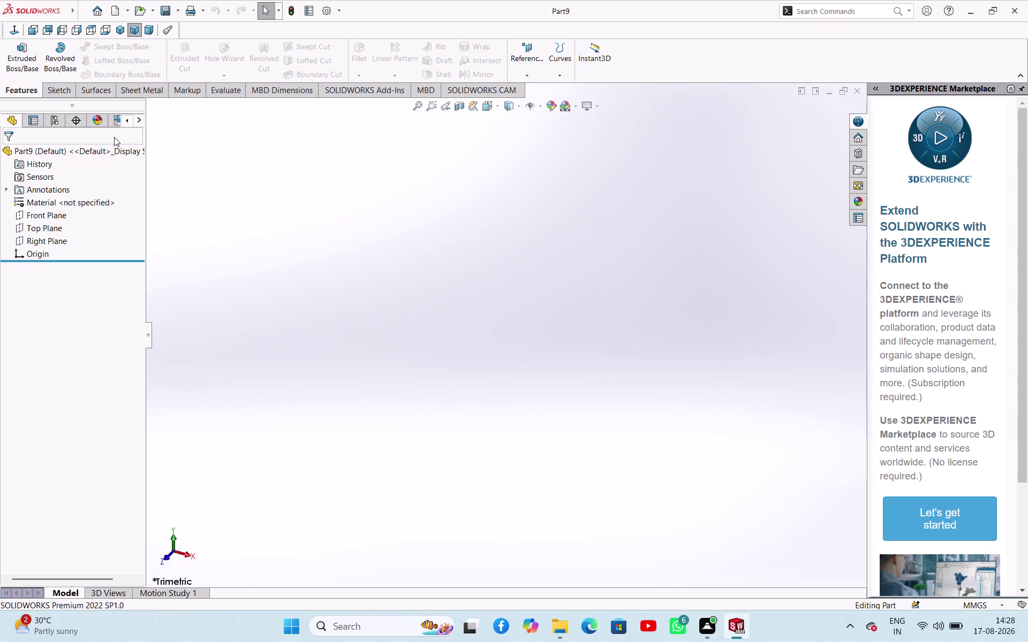
Sketch a centre rectangle at the origin on the Top Plane.
click(57, 226)
click(61, 212)
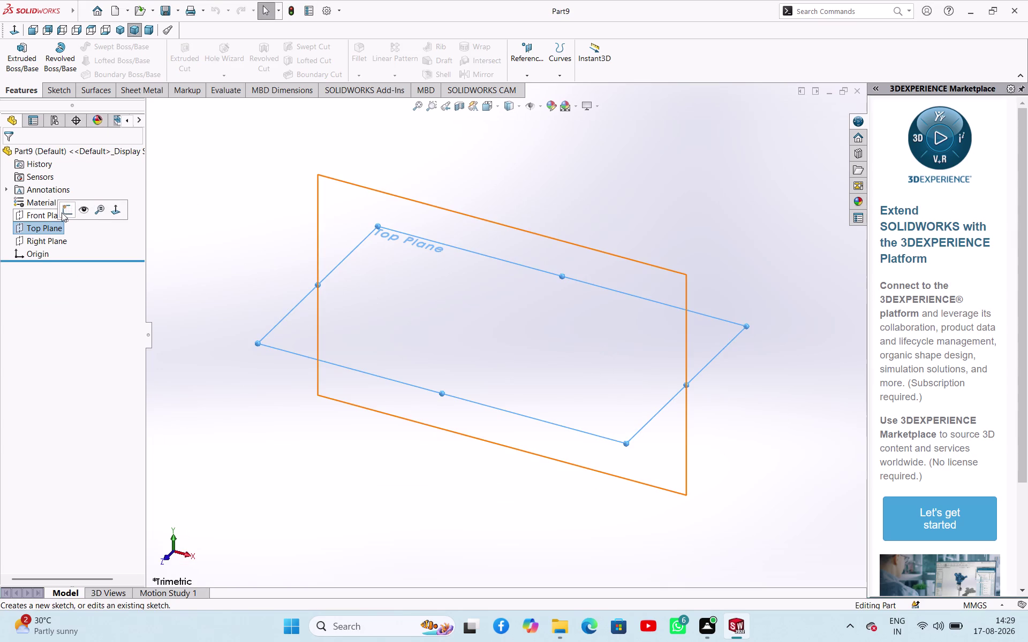
click(108, 63)
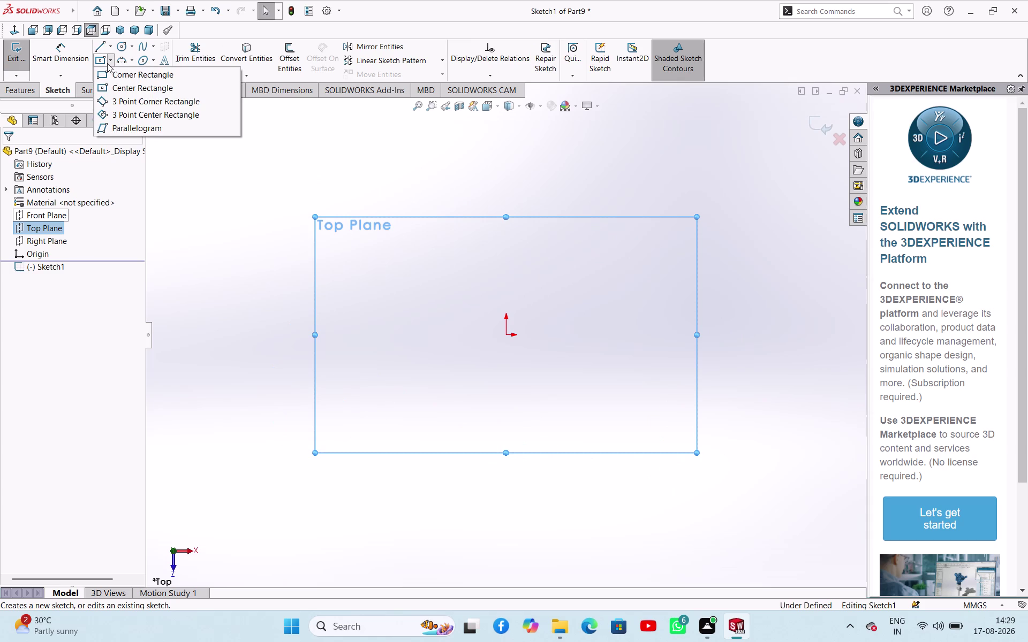
click(129, 88)
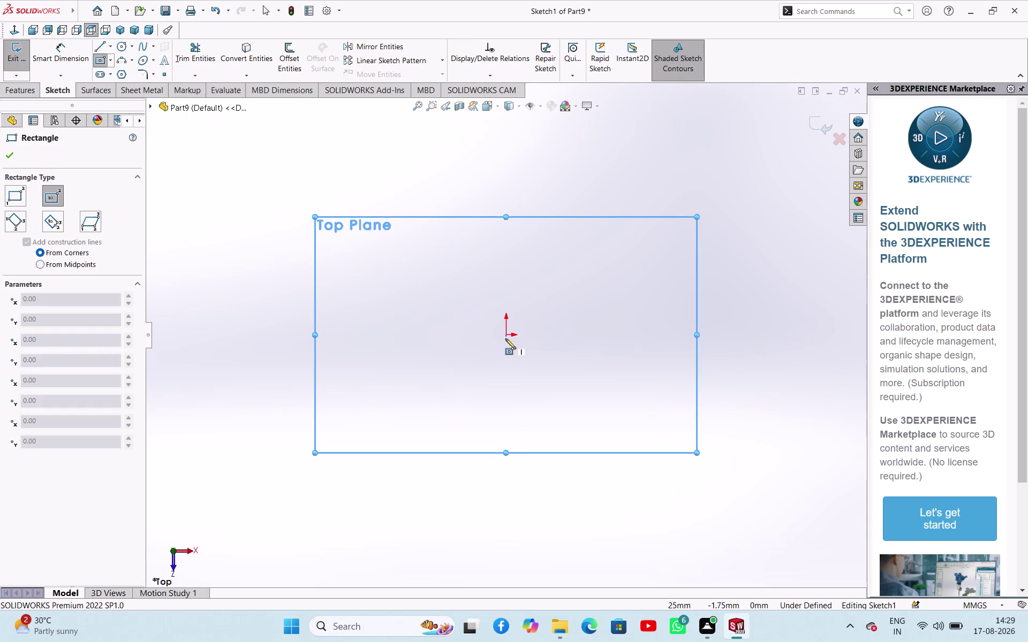
click(506, 336)
click(564, 363)
right_click(621, 286)
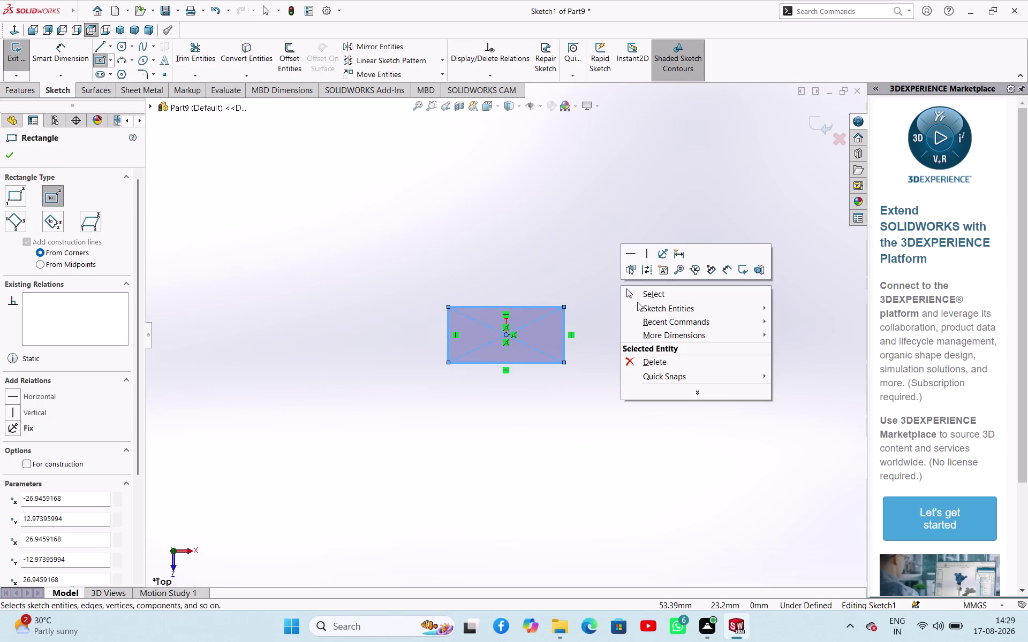
click(637, 296)
right_drag(625, 300, 625, 227)
Dimension the rectangle's width and height to 16 mm each.
click(535, 307)
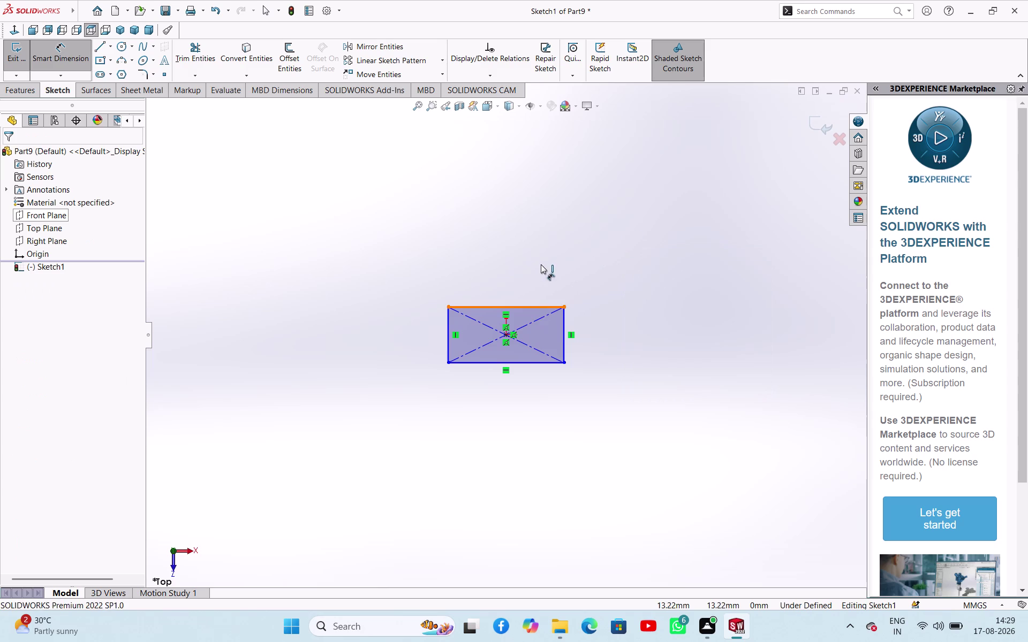
click(540, 265)
text(16)
key(Return)
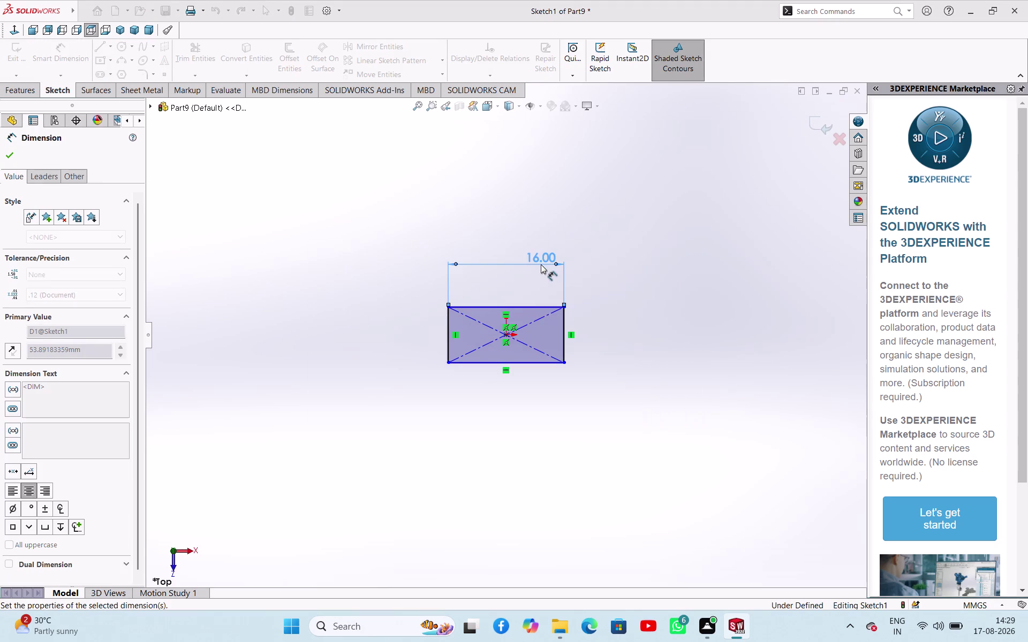
click(567, 316)
click(583, 325)
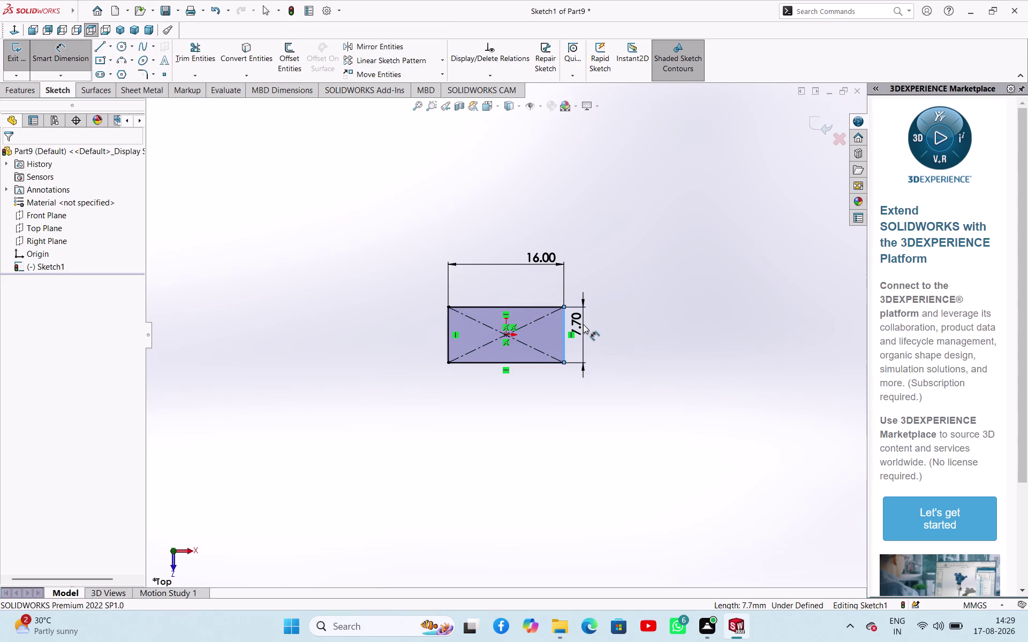
text(16)
key(Return)
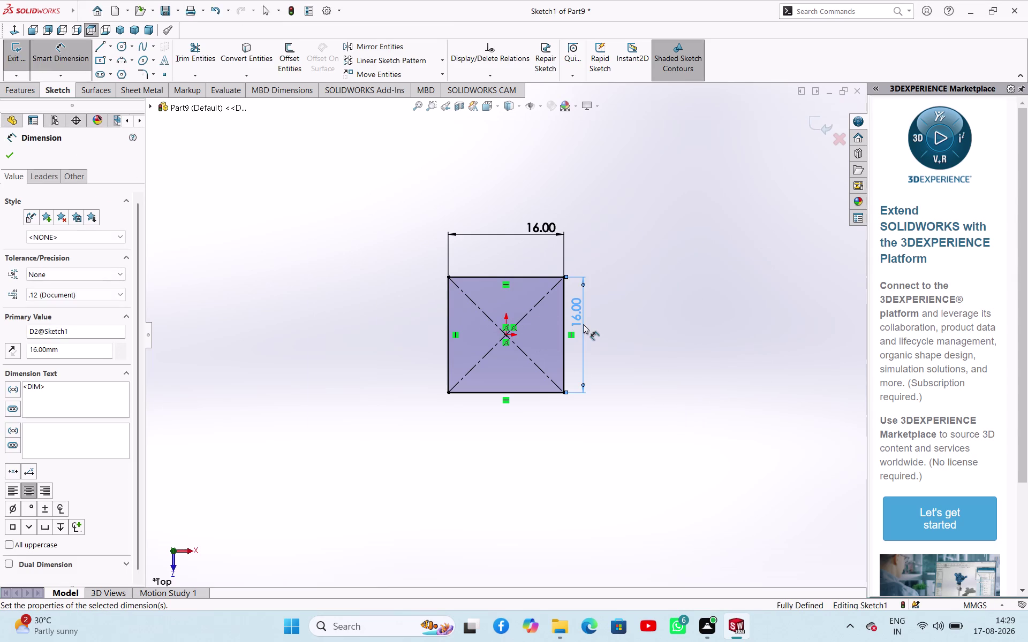
click(8, 158)
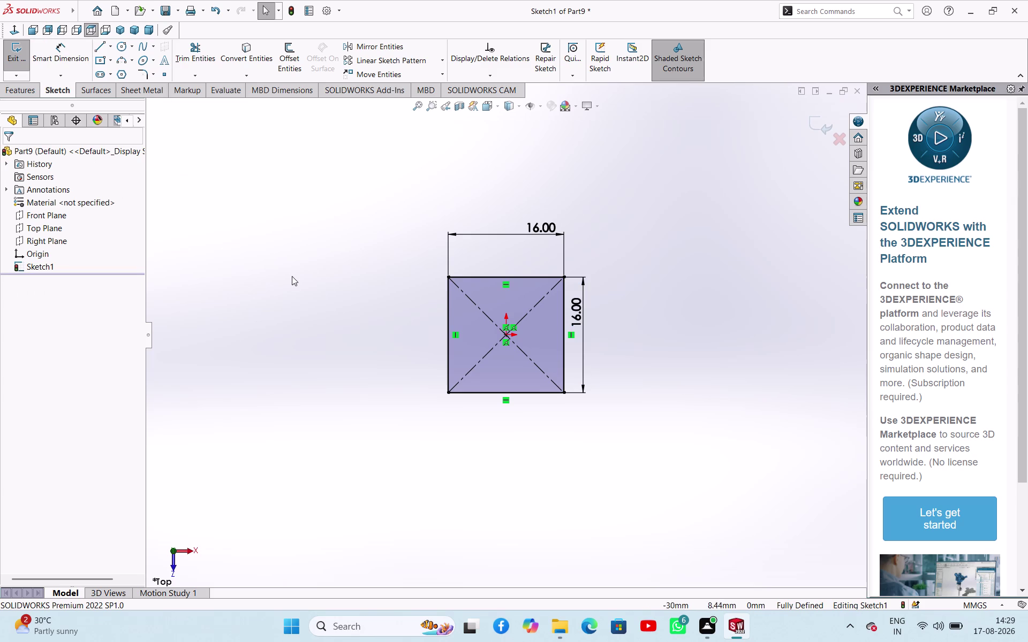
Exit the sketch and extrude the square 16 mm into a cube.
middle_drag(334, 299, 311, 171)
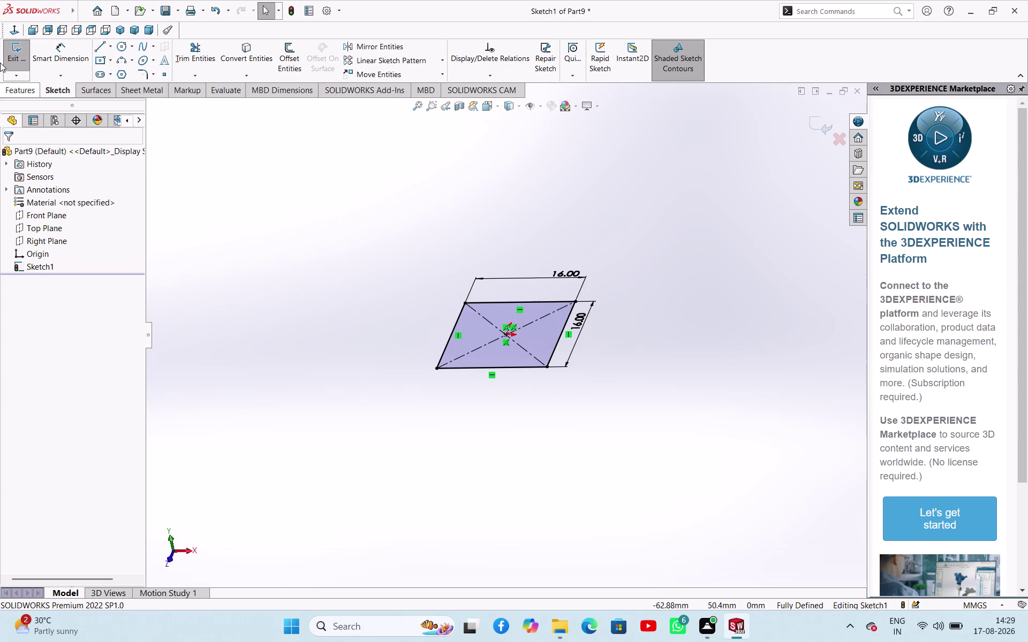
click(17, 57)
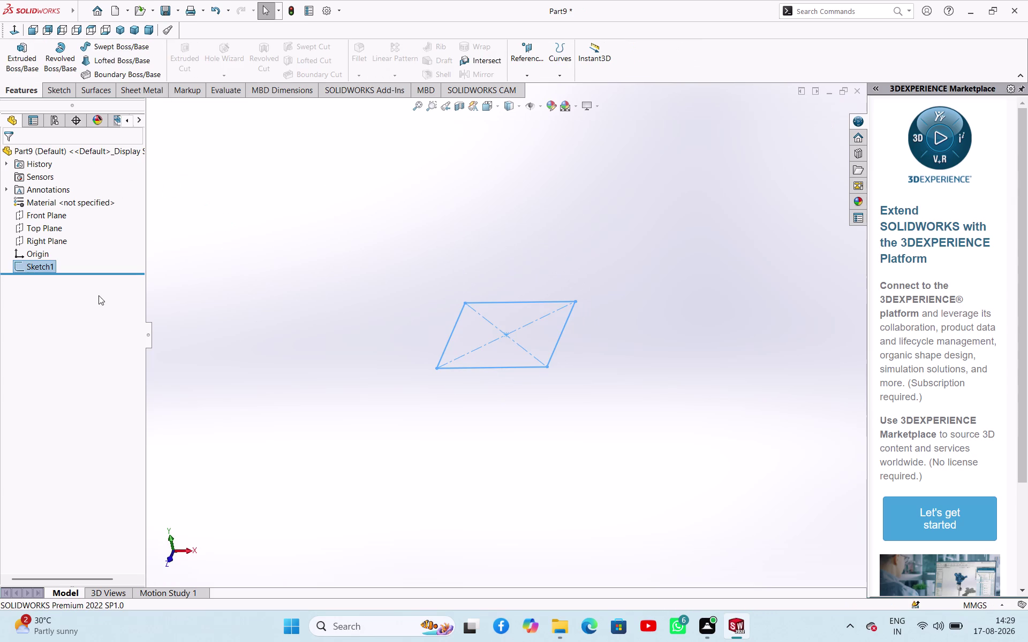
click(23, 61)
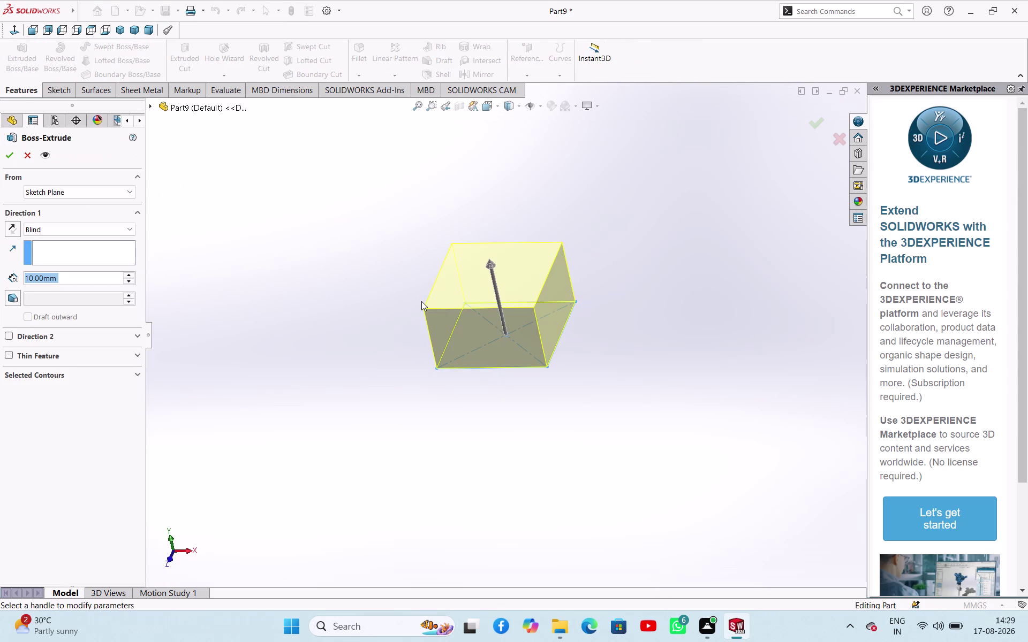
text(16)
key(Return)
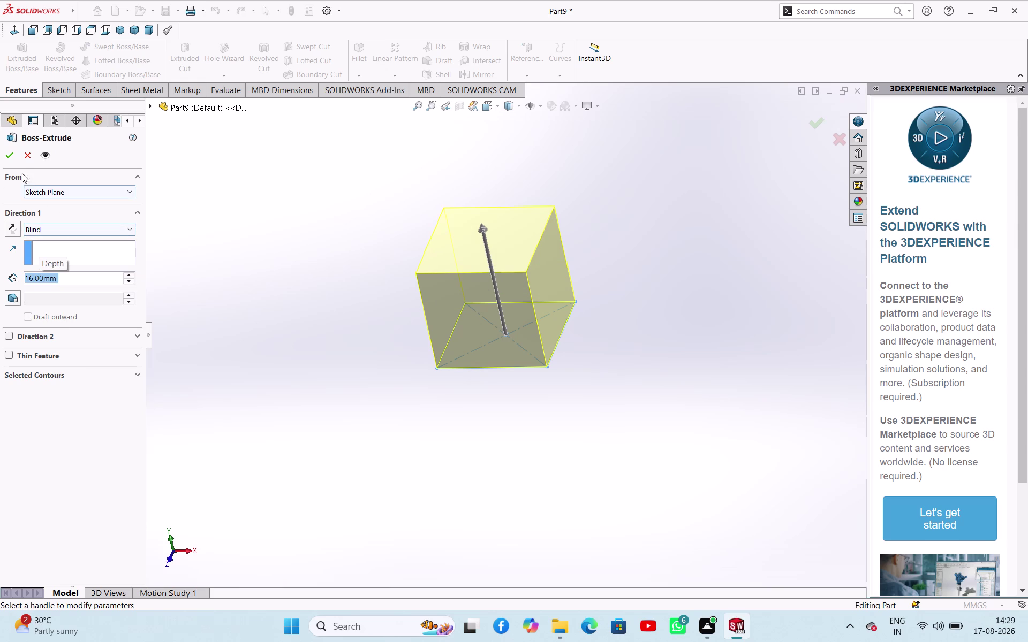
click(13, 156)
click(298, 290)
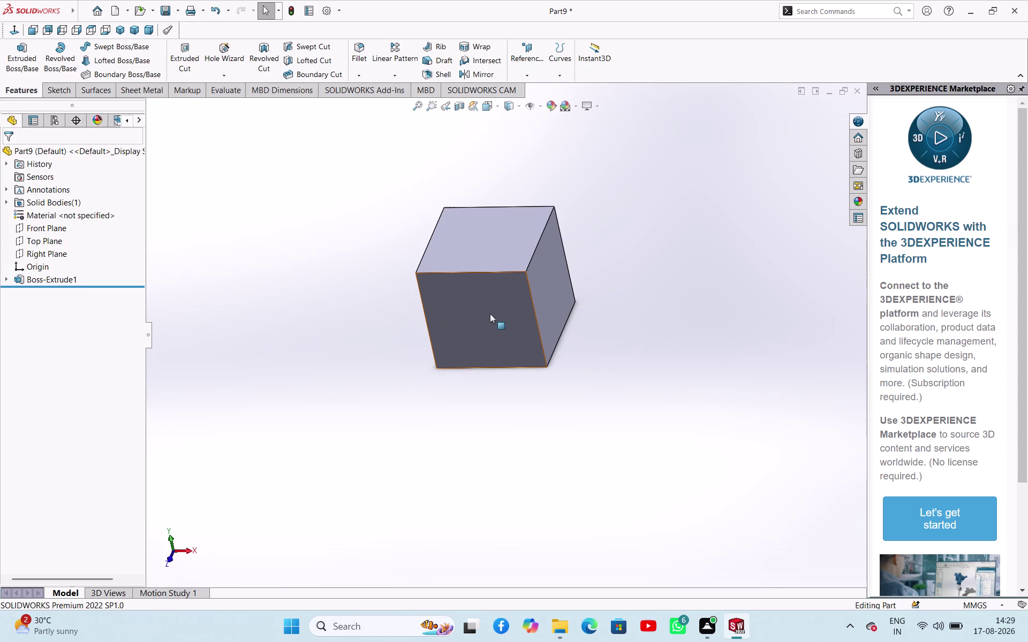
click(42, 252)
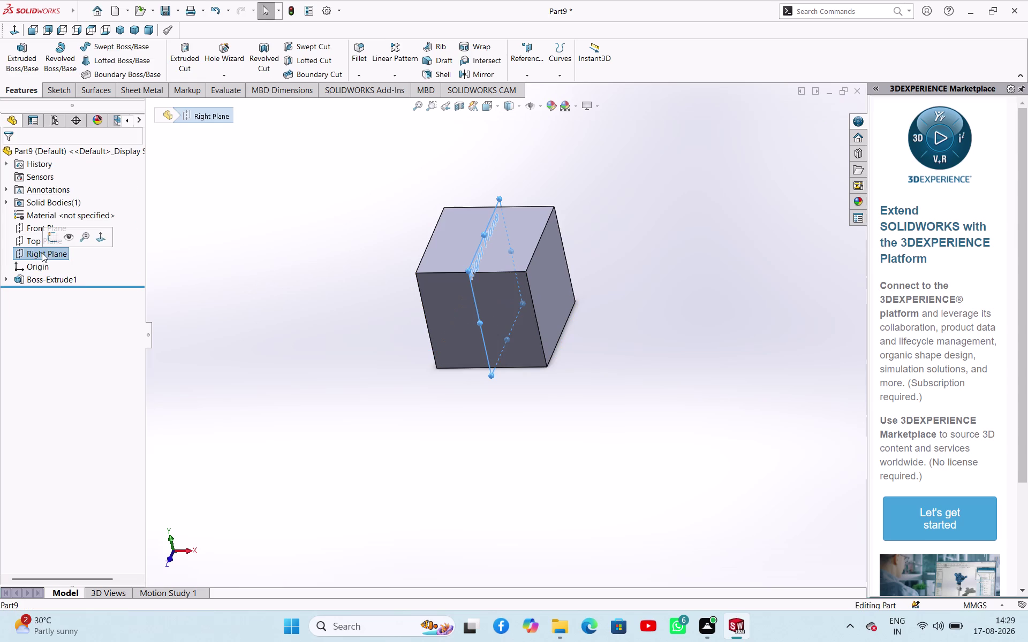
Start a Right Plane sketch and draw the triangle at the block's top-left corner.
click(53, 238)
click(172, 288)
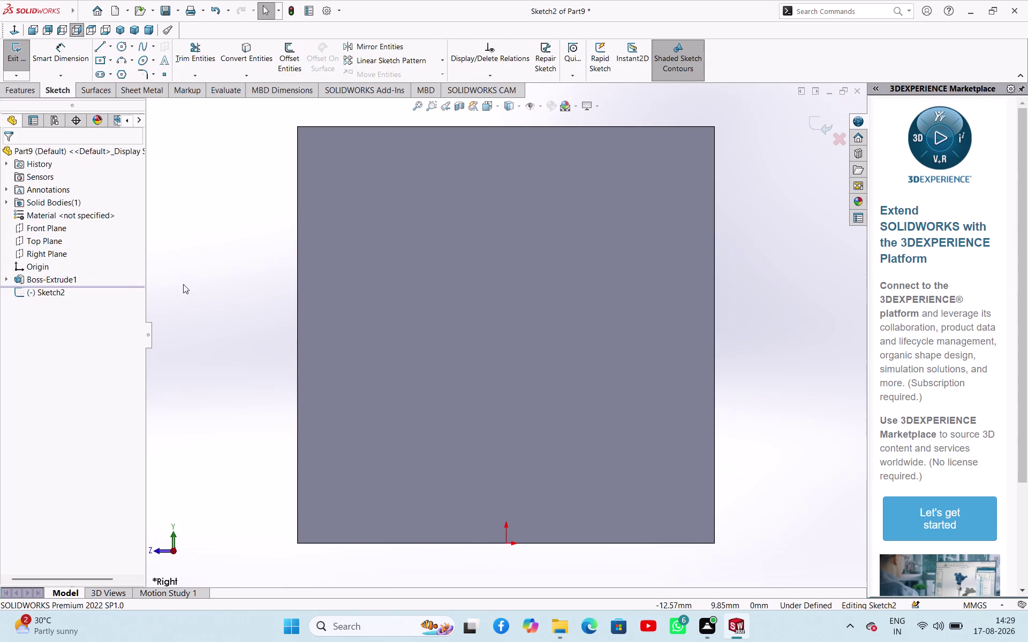
scroll(up, 3)
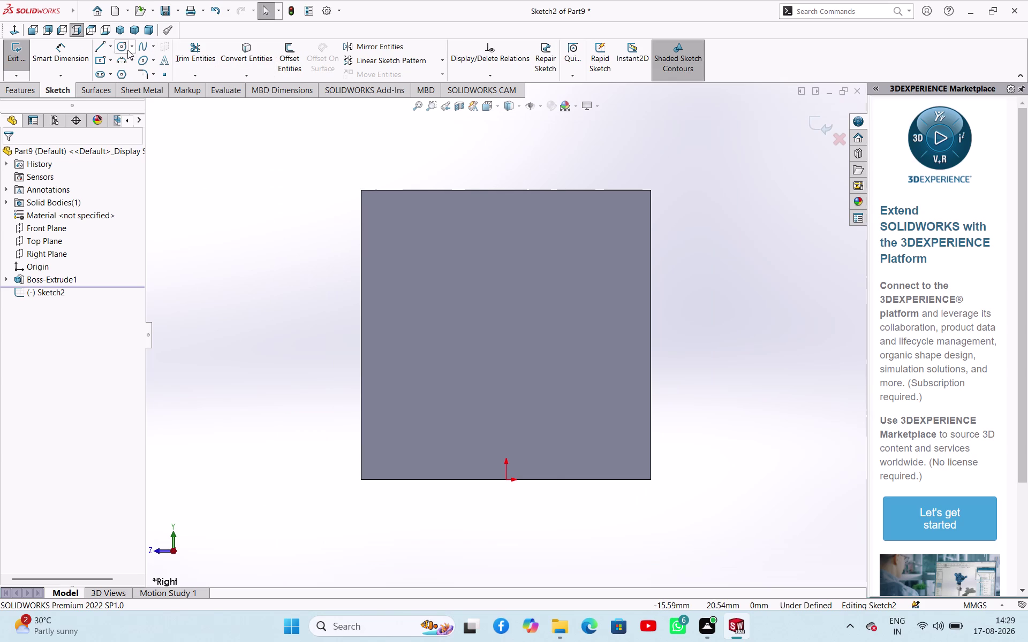
click(98, 46)
click(361, 190)
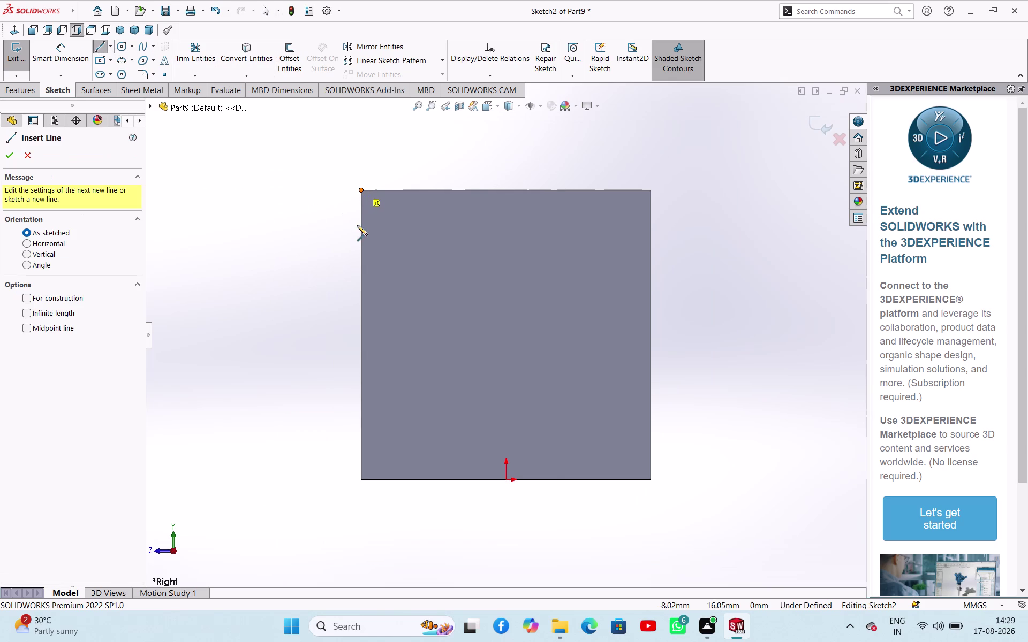
click(359, 239)
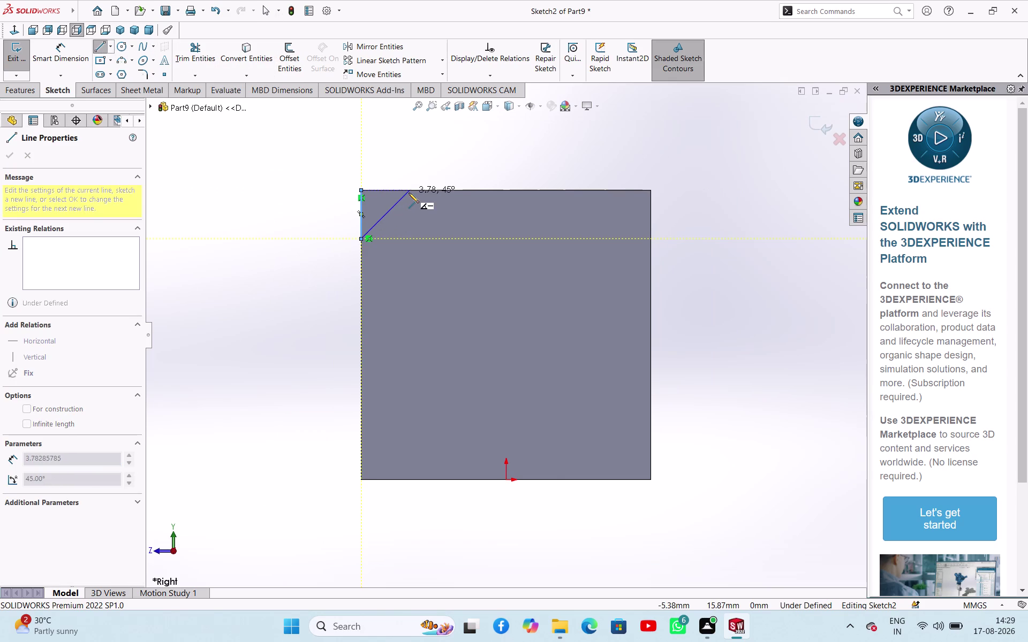
click(408, 193)
click(363, 190)
right_click(235, 203)
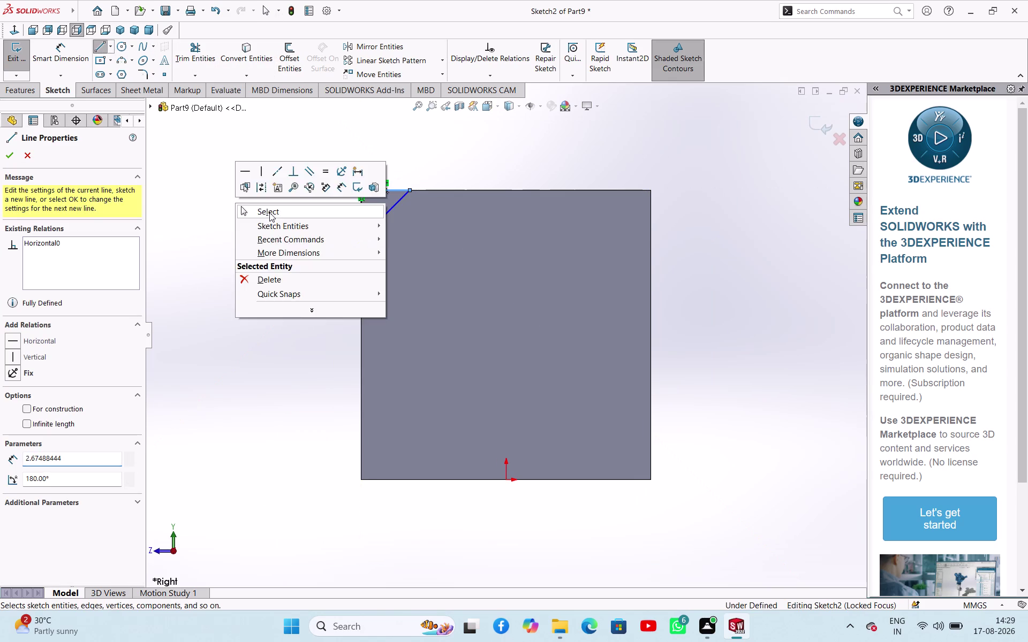
click(269, 213)
Dimension the triangle's top and vertical legs to 3 mm each.
right_drag(270, 229, 278, 128)
click(375, 190)
click(372, 170)
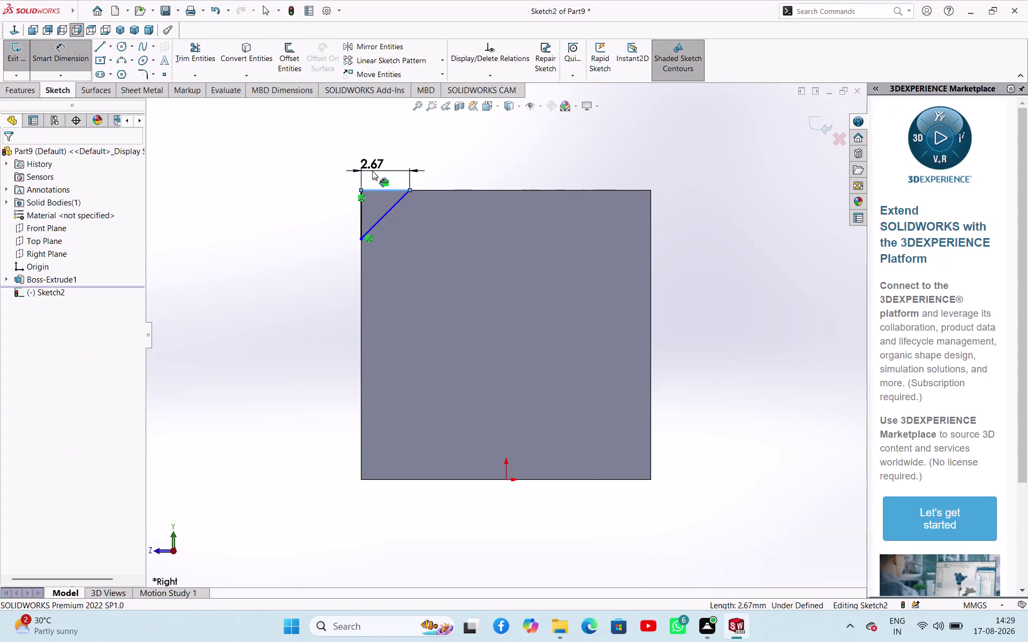
key(3)
key(Return)
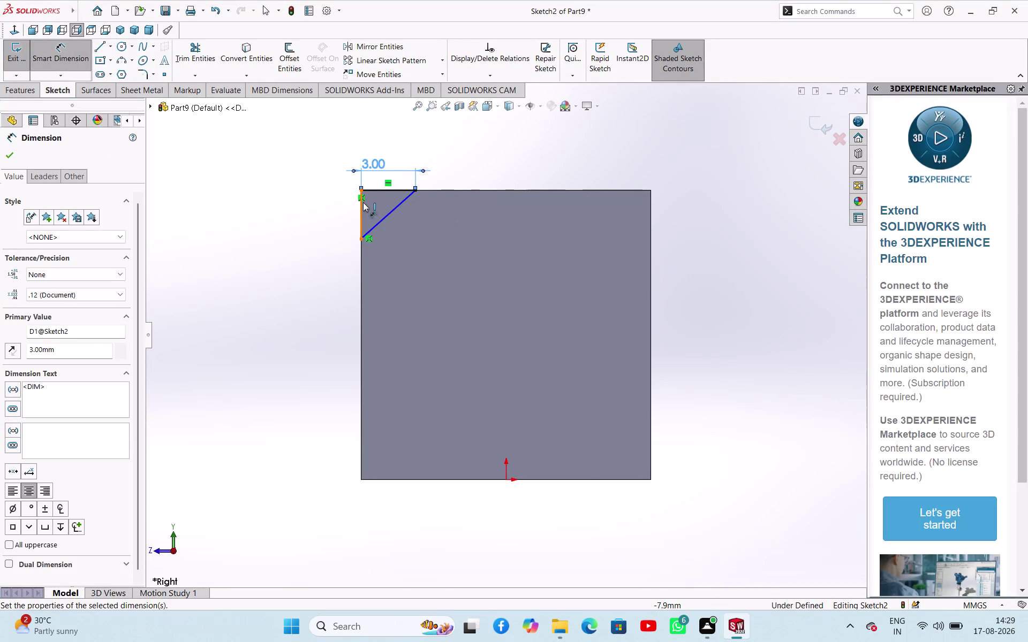
click(363, 203)
click(342, 211)
key(3)
key(Return)
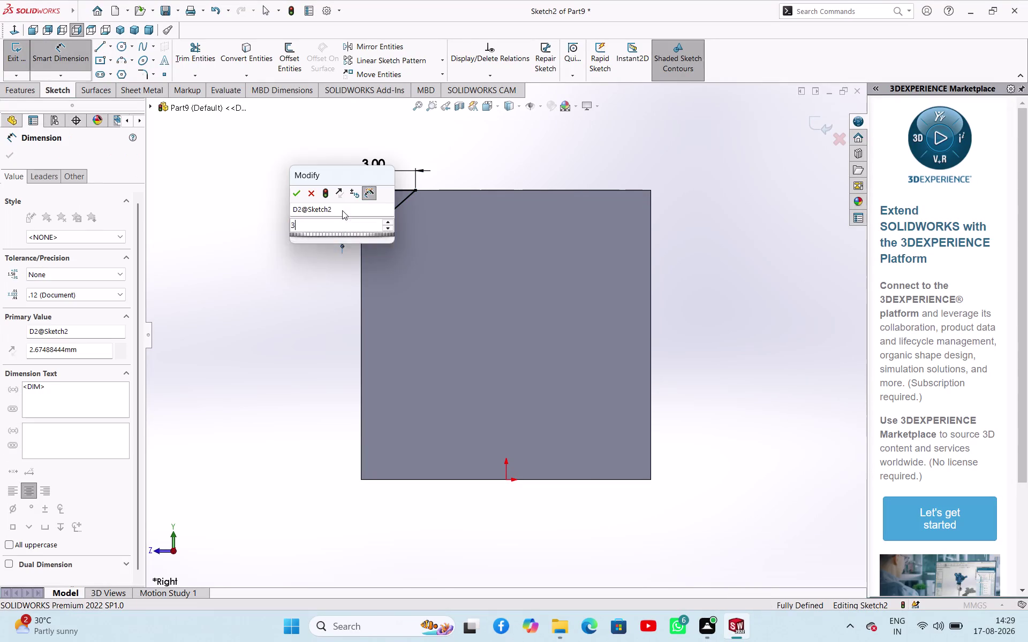
click(7, 157)
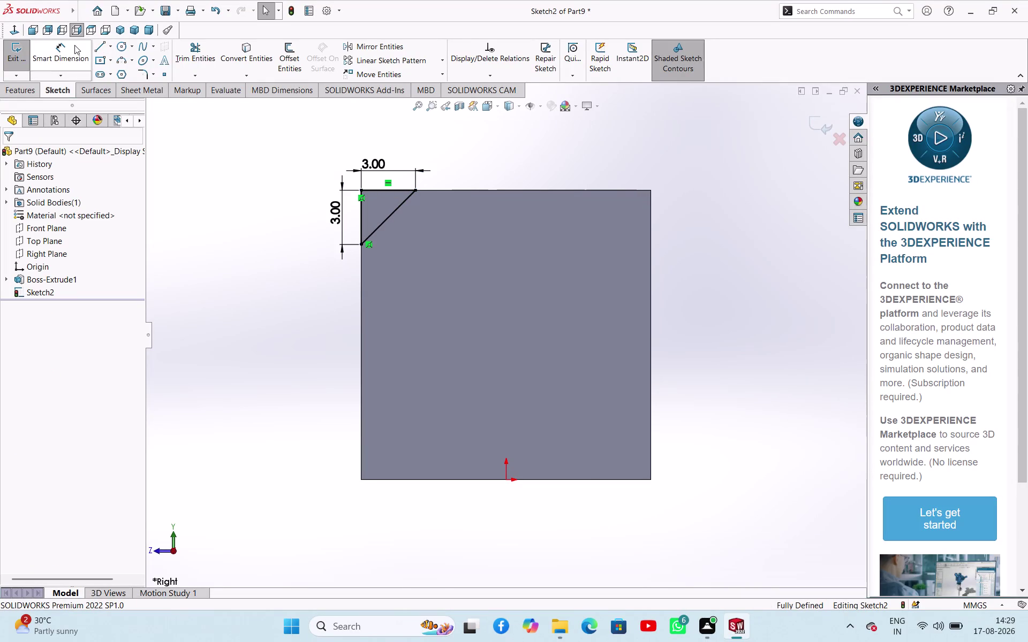
Draw a vertical construction midpoint centreline through the origin.
click(109, 43)
click(104, 69)
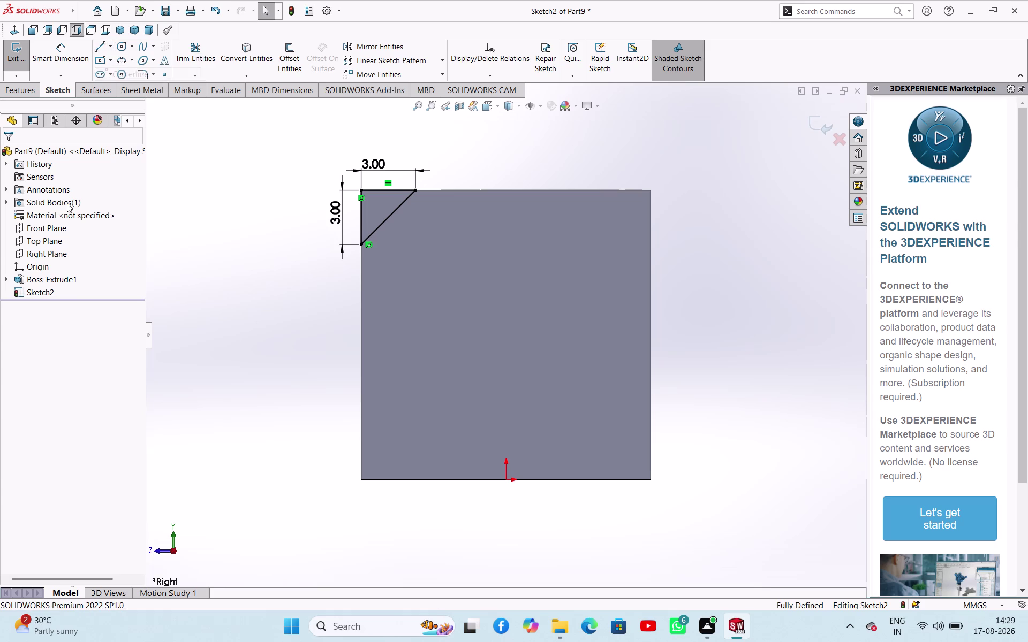
click(52, 331)
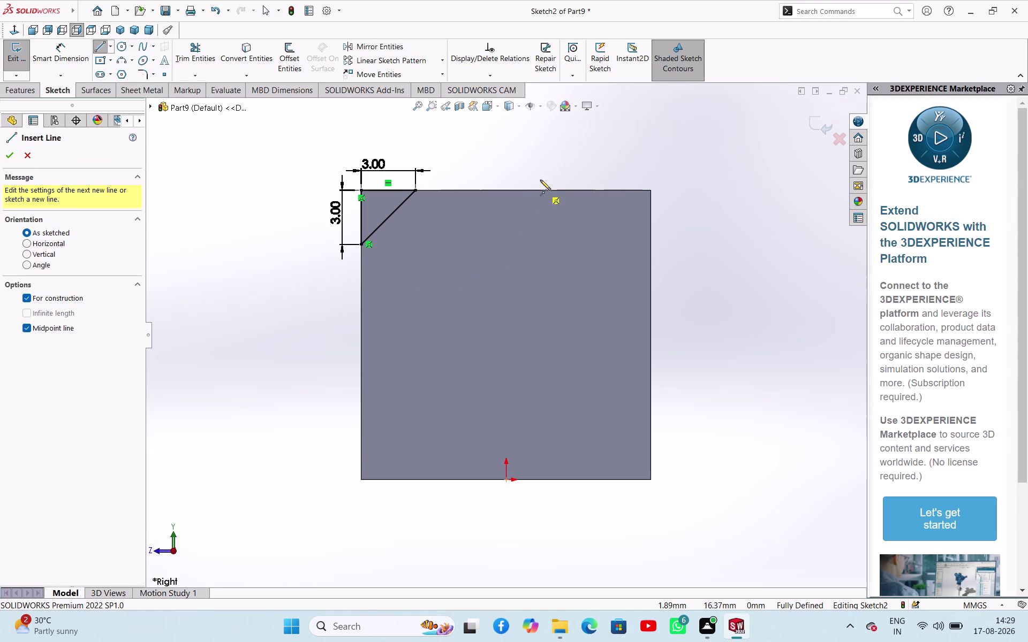
click(504, 192)
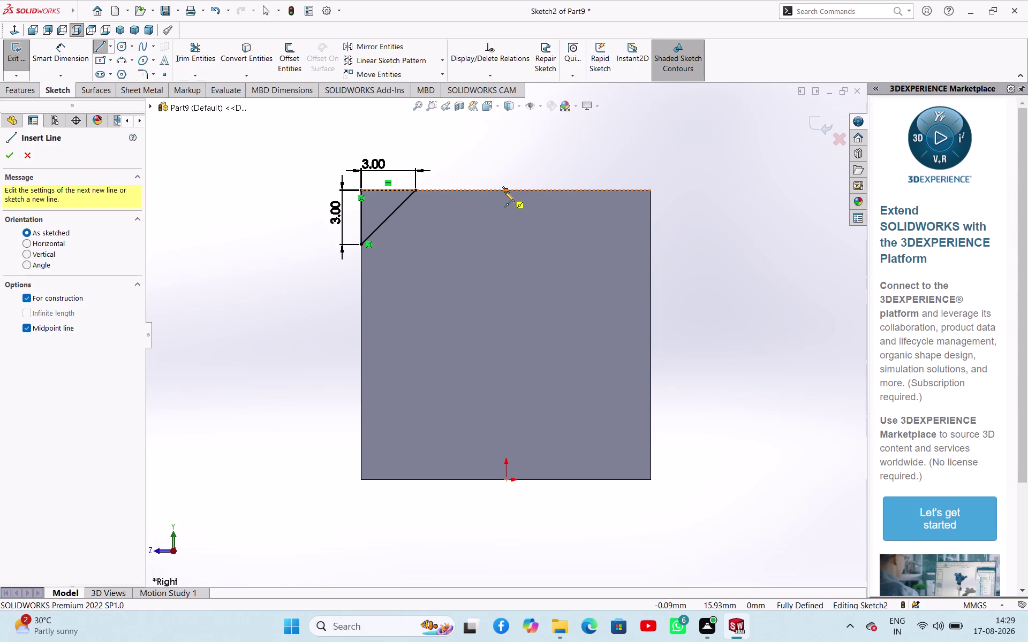
click(507, 541)
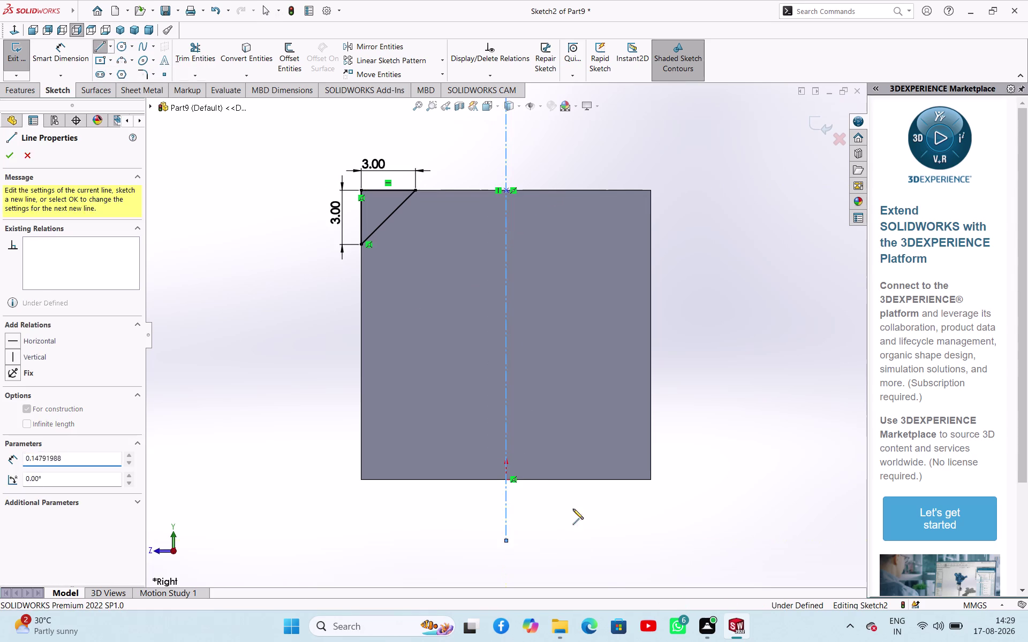
right_click(577, 501)
click(594, 507)
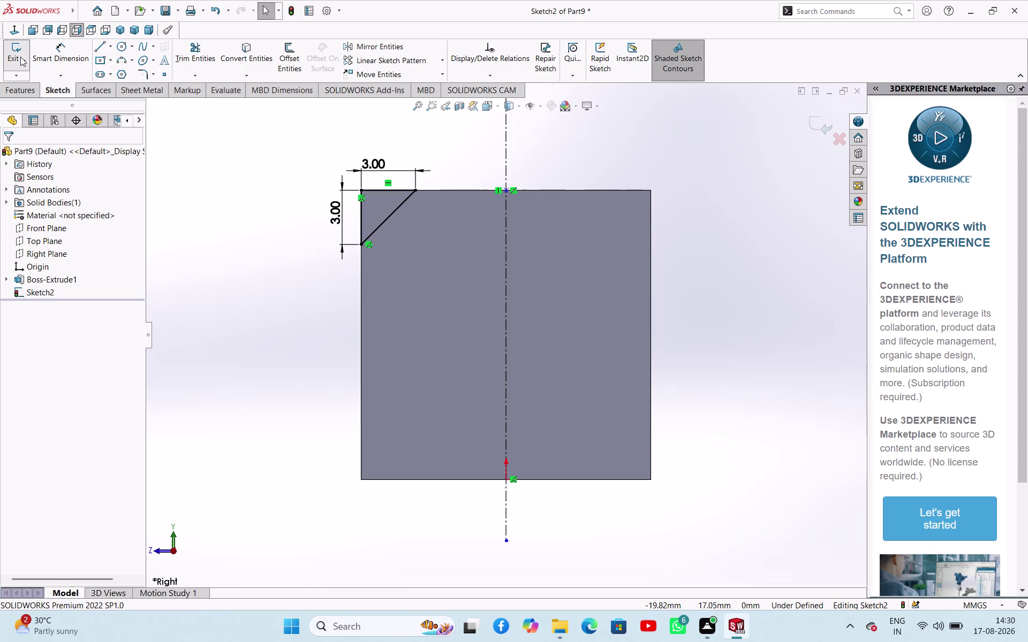
Exit Sketch2, preview a 360° revolved cut about Line5, then cancel it.
click(20, 56)
middle_drag(312, 314, 311, 356)
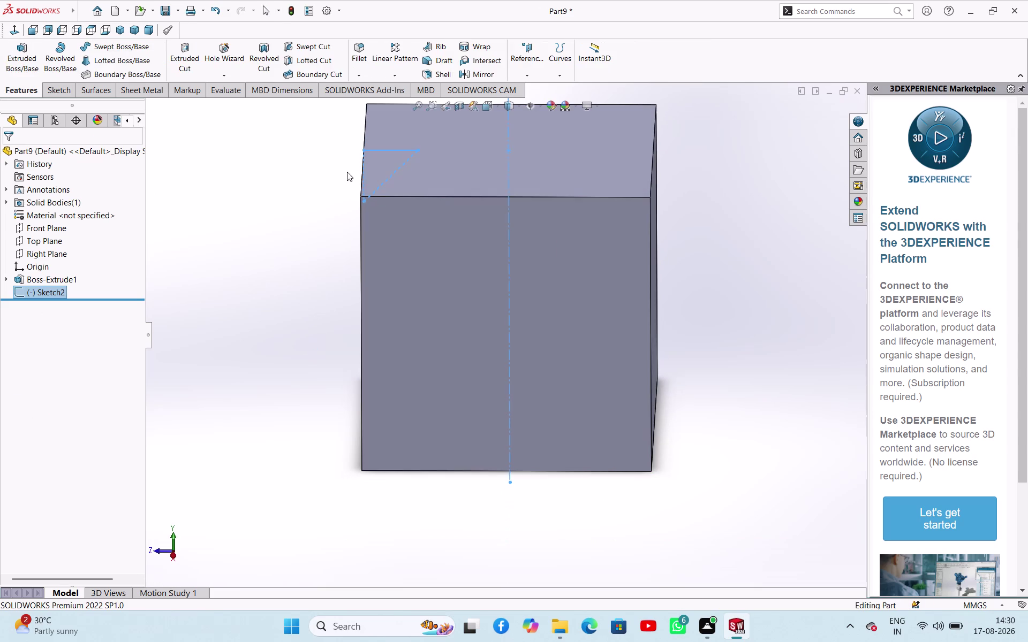
click(269, 69)
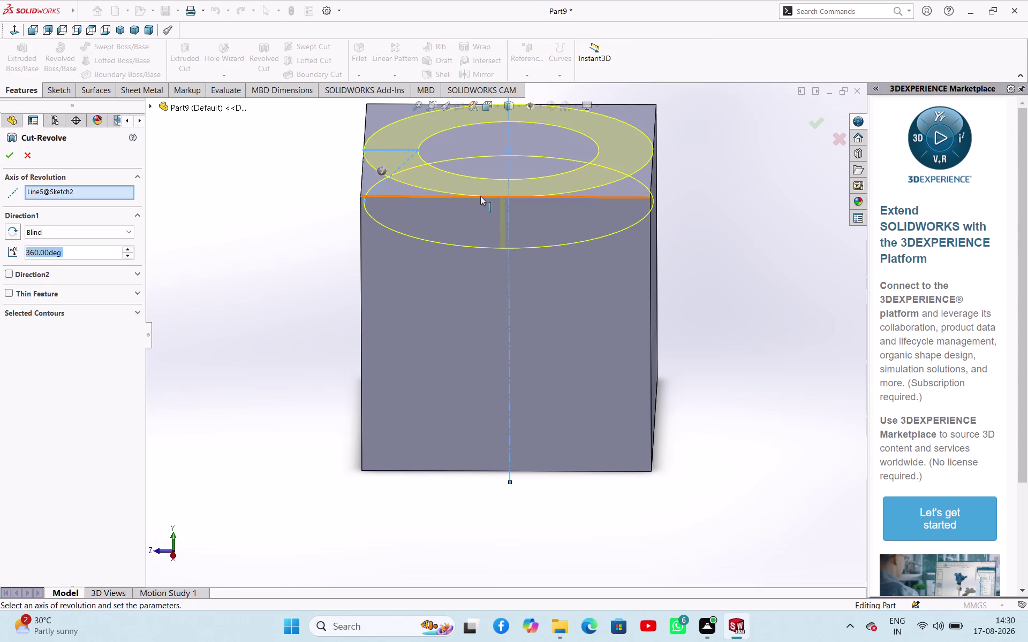
scroll(up, 3)
scroll(down, 3)
middle_drag(741, 291, 746, 262)
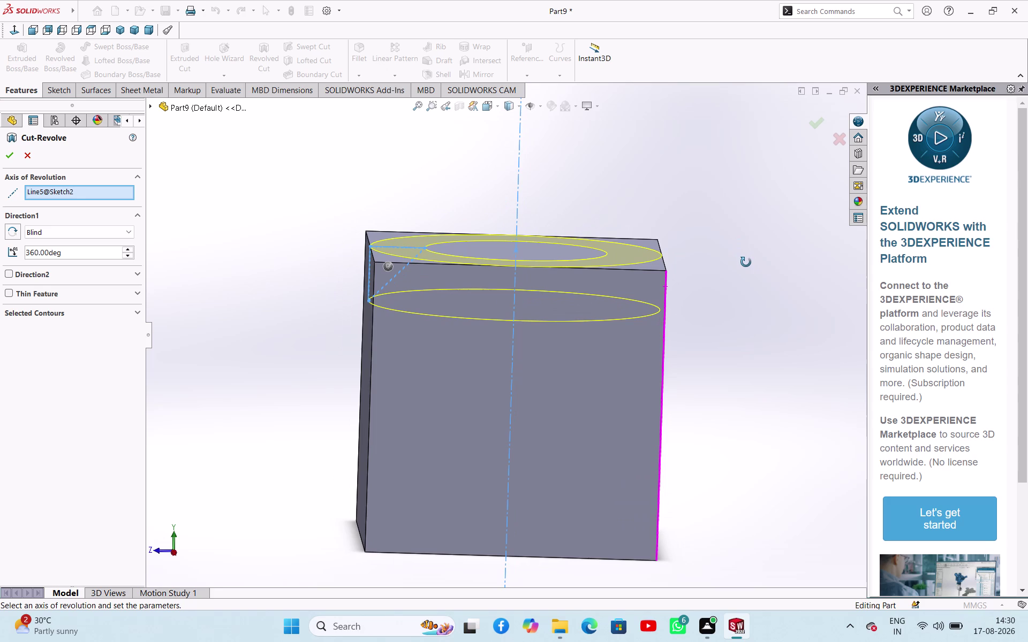
middle_drag(746, 262, 745, 264)
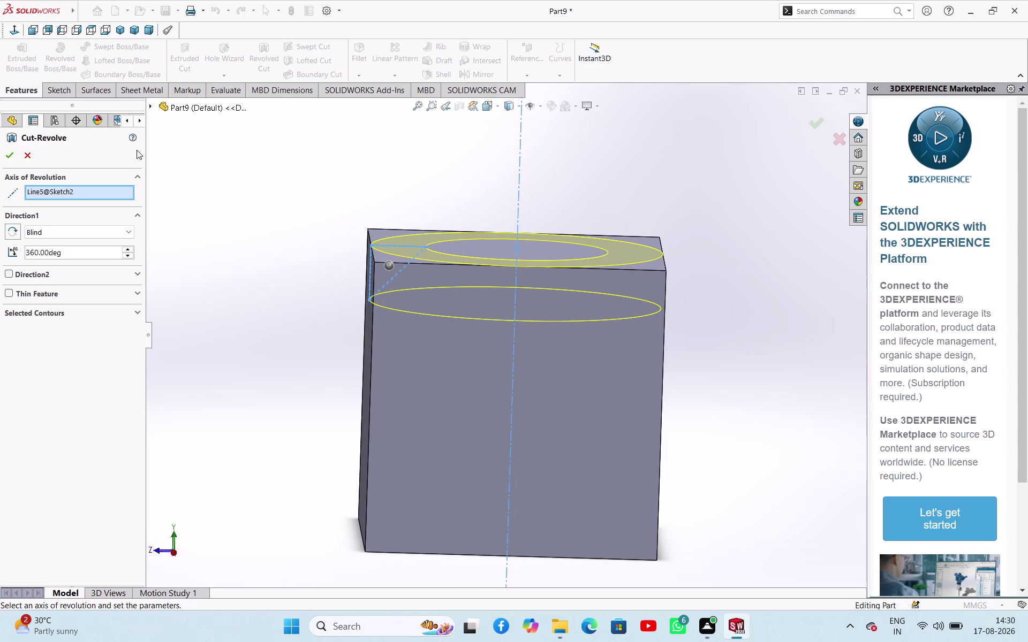
click(33, 155)
click(251, 256)
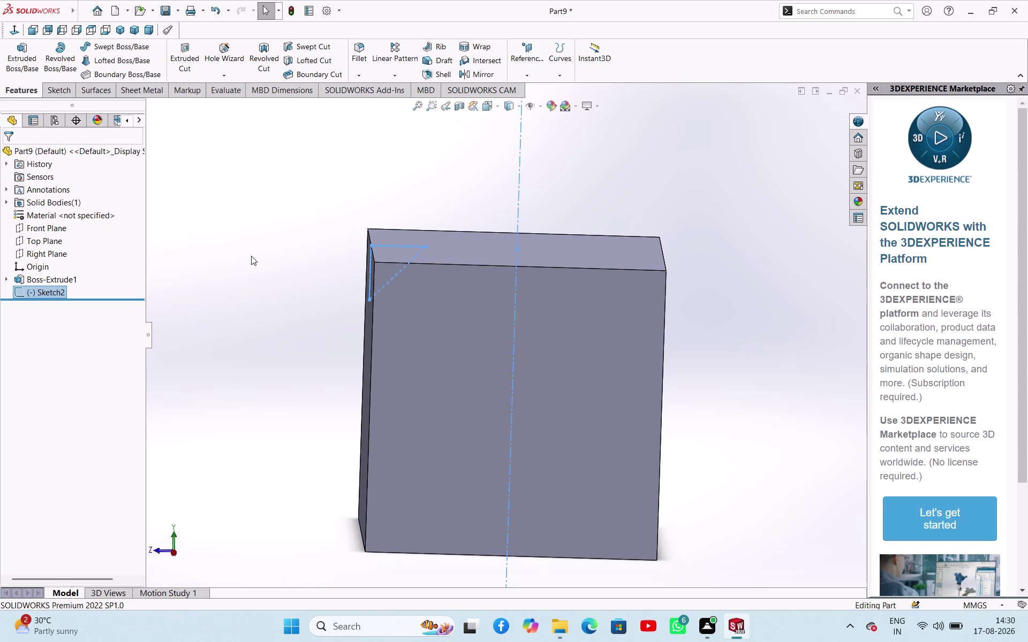
Reopen Sketch2 and delete the diagonal and short top chamfer lines.
click(55, 295)
click(63, 266)
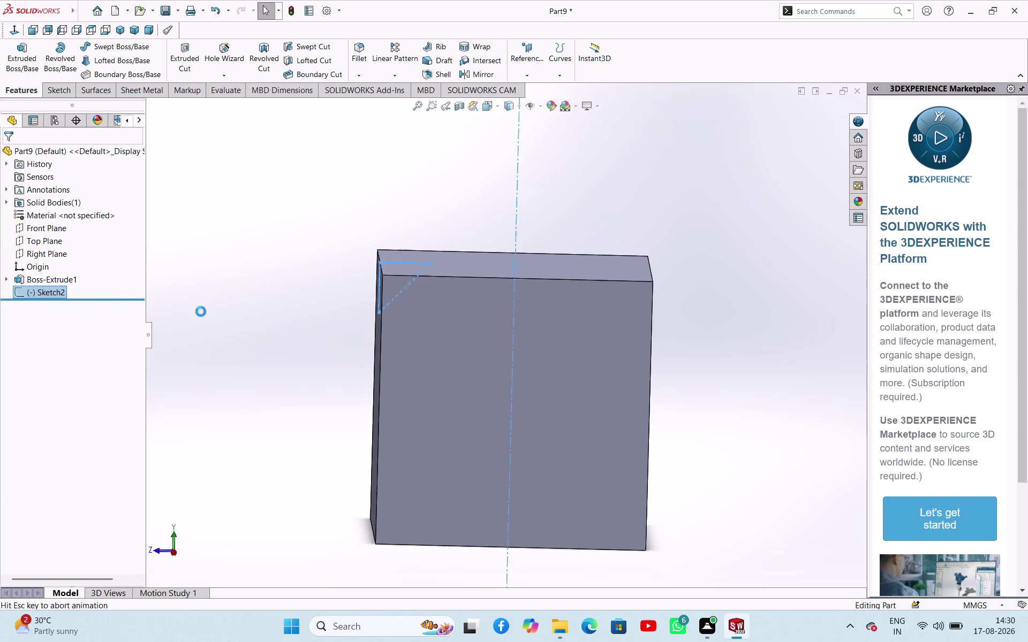
scroll(down, 3)
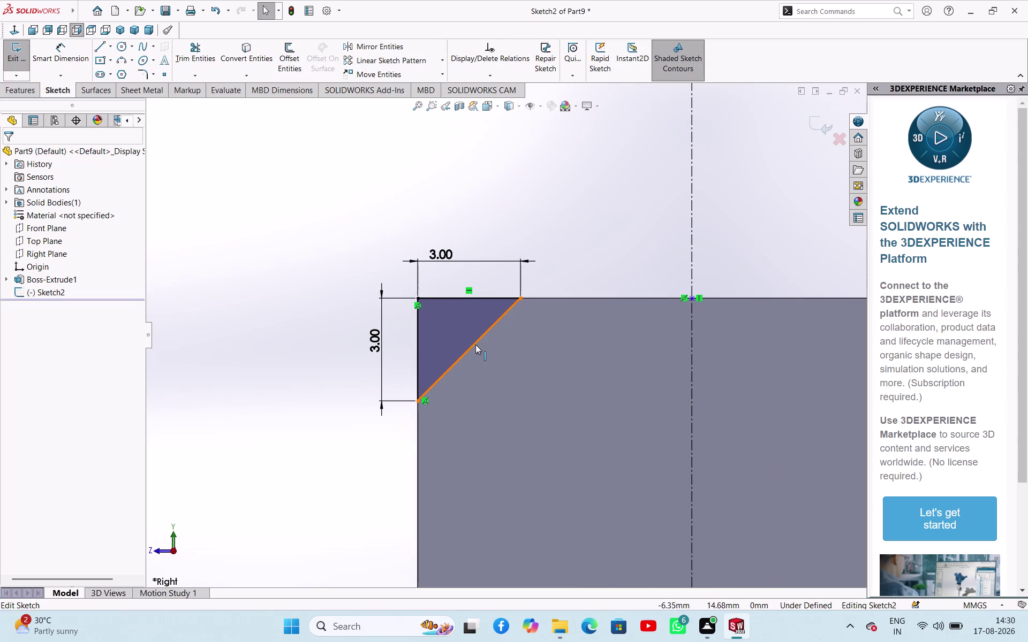
click(475, 345)
key(Delete)
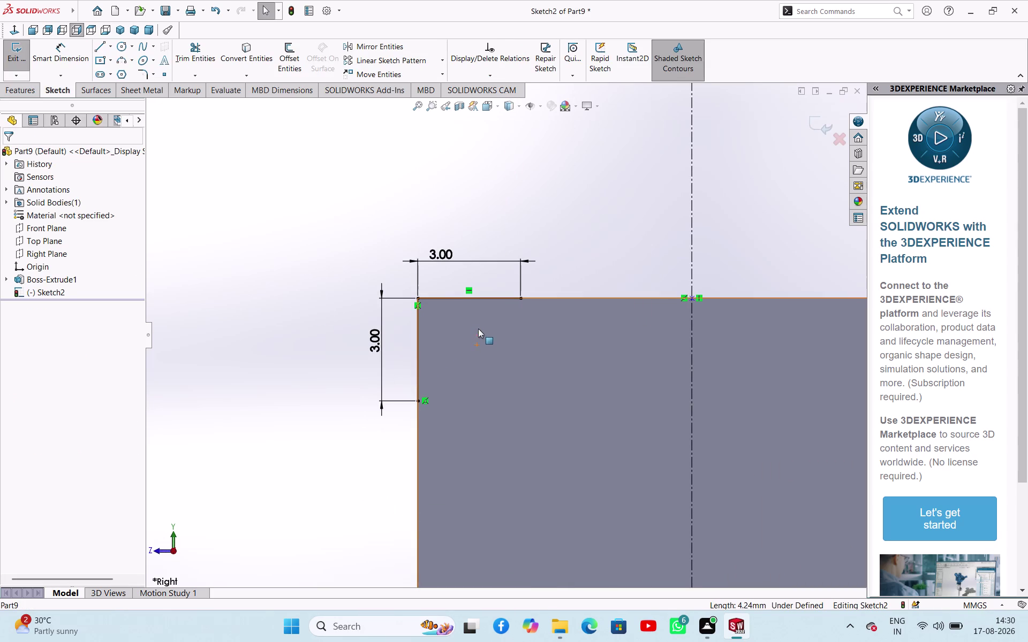
click(481, 299)
key(Delete)
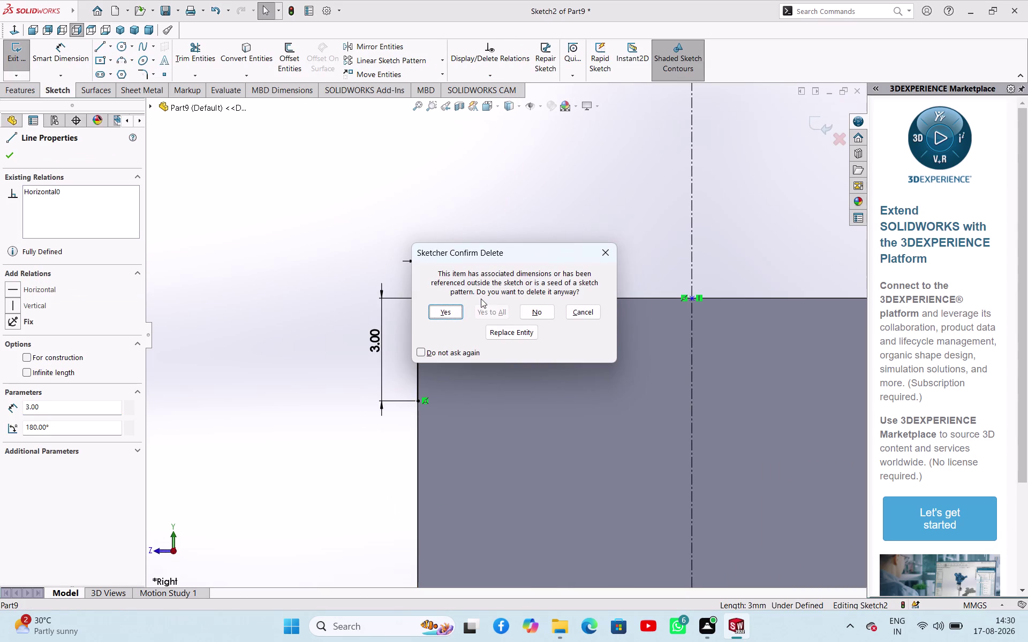
key(Return)
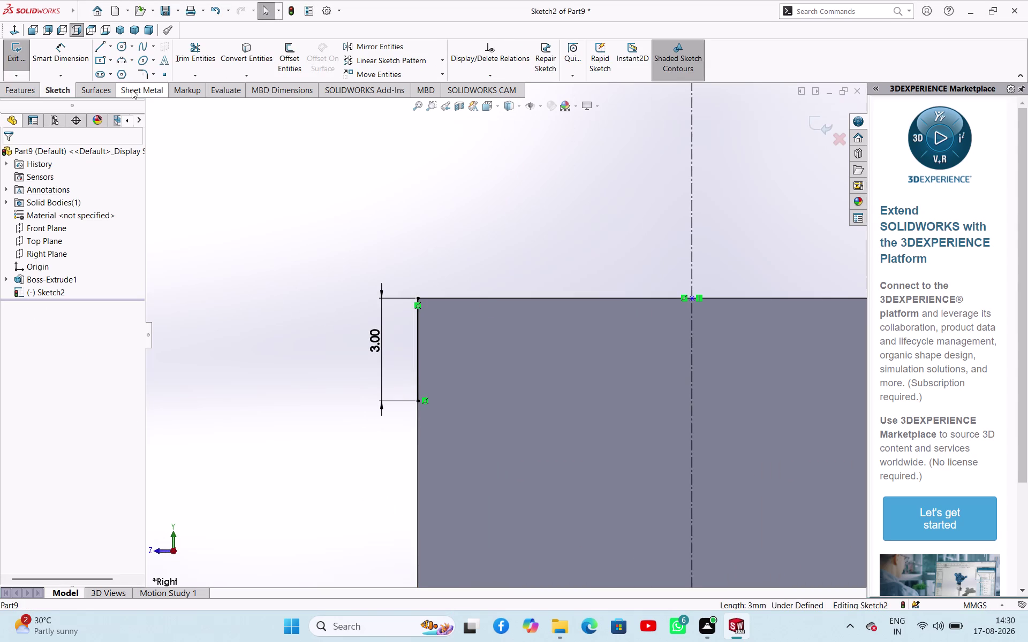
Draw a horizontal line and diagonal just left of the block's top corner.
click(102, 52)
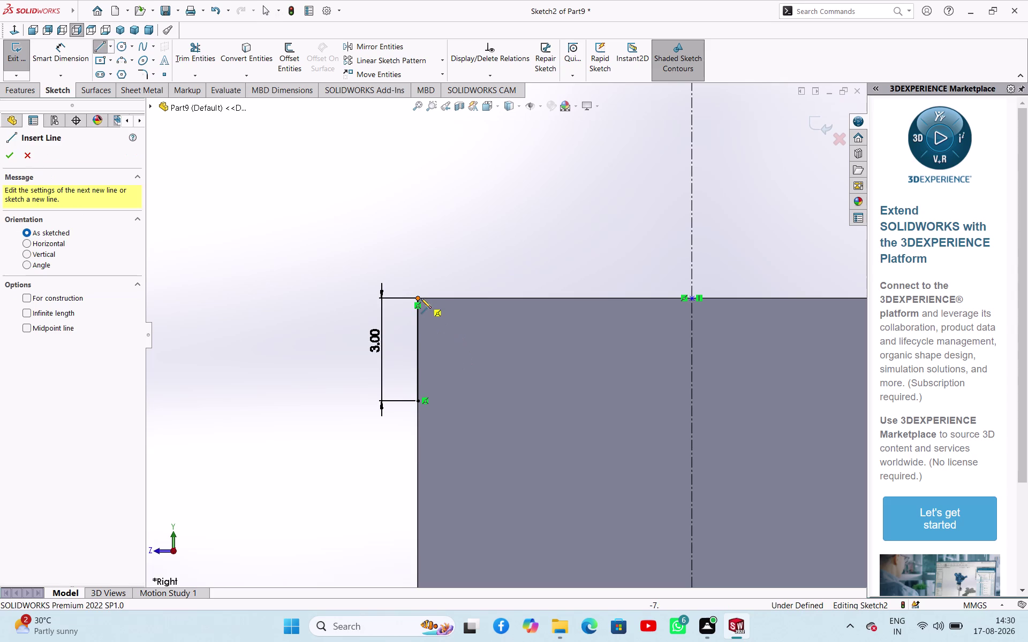
click(421, 299)
click(330, 301)
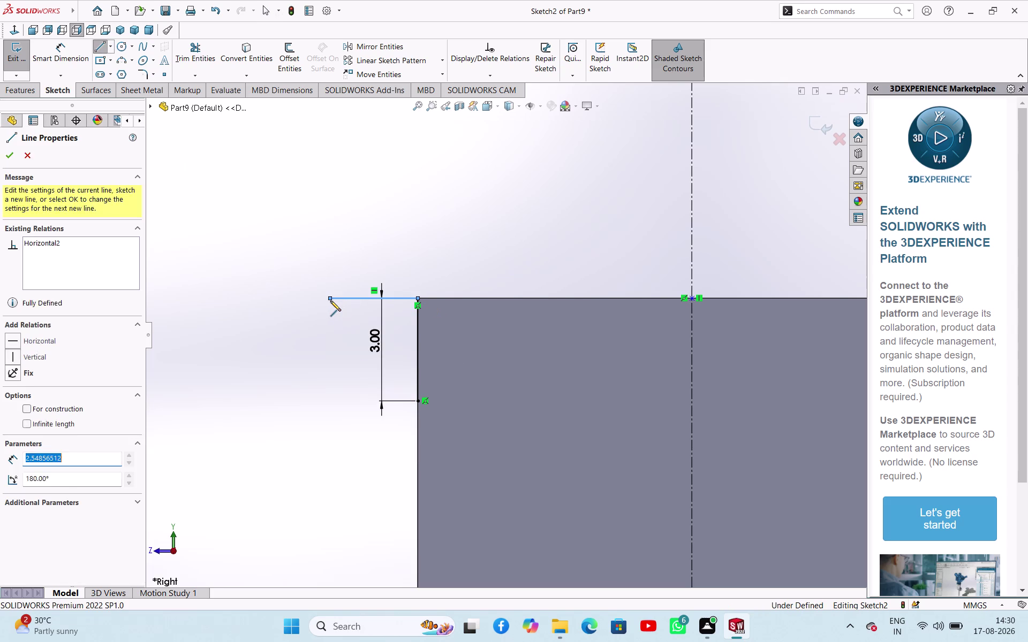
click(417, 402)
right_click(256, 356)
click(267, 361)
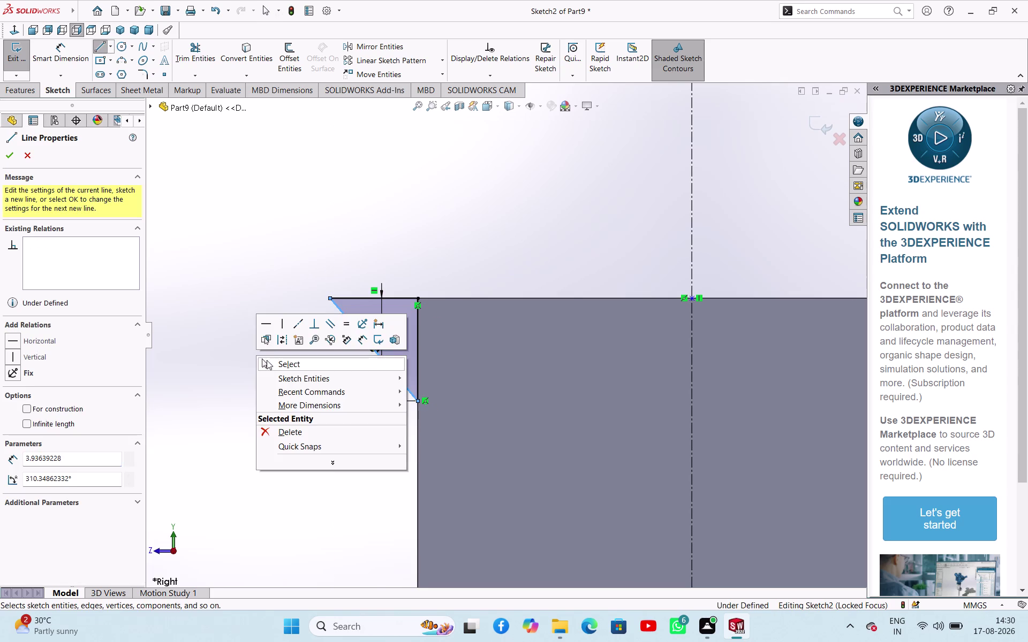
Dimension the new horizontal line to 3 mm and exit the sketch.
right_drag(266, 363, 263, 288)
click(351, 300)
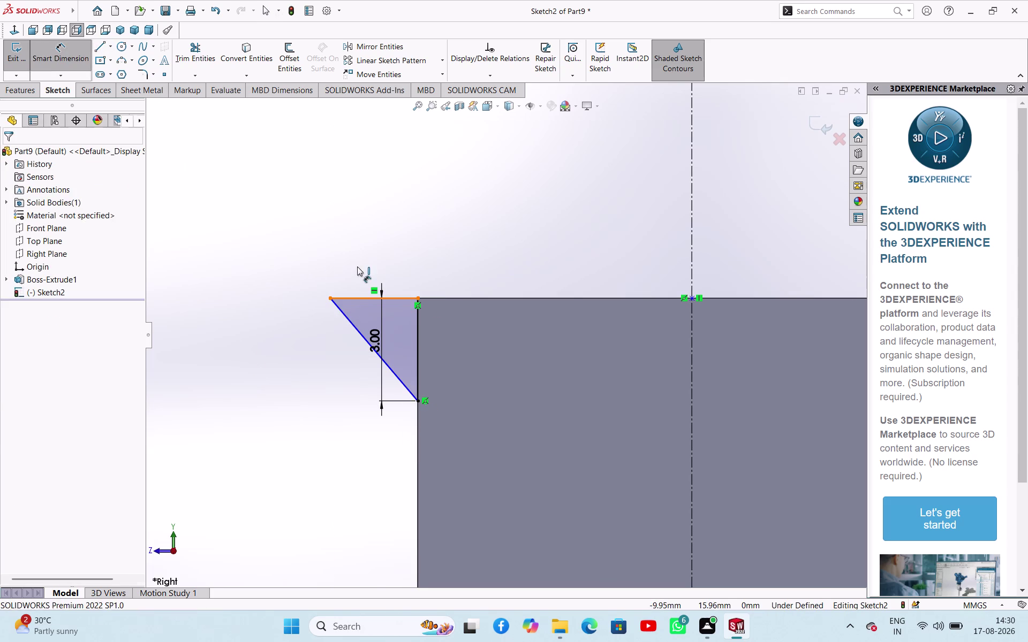
click(358, 267)
key(3)
key(Return)
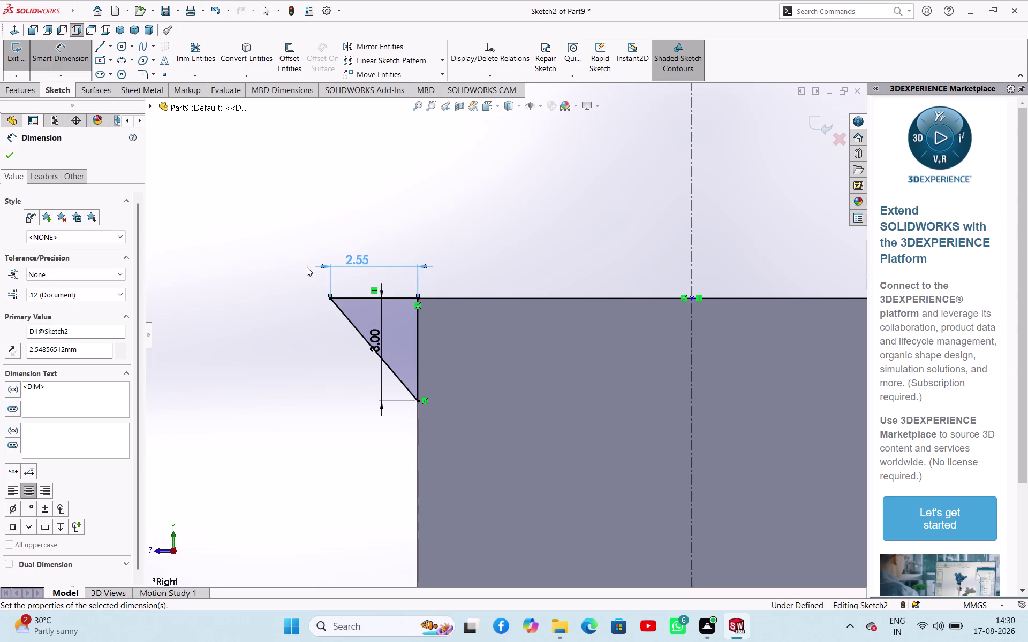
click(12, 168)
click(14, 160)
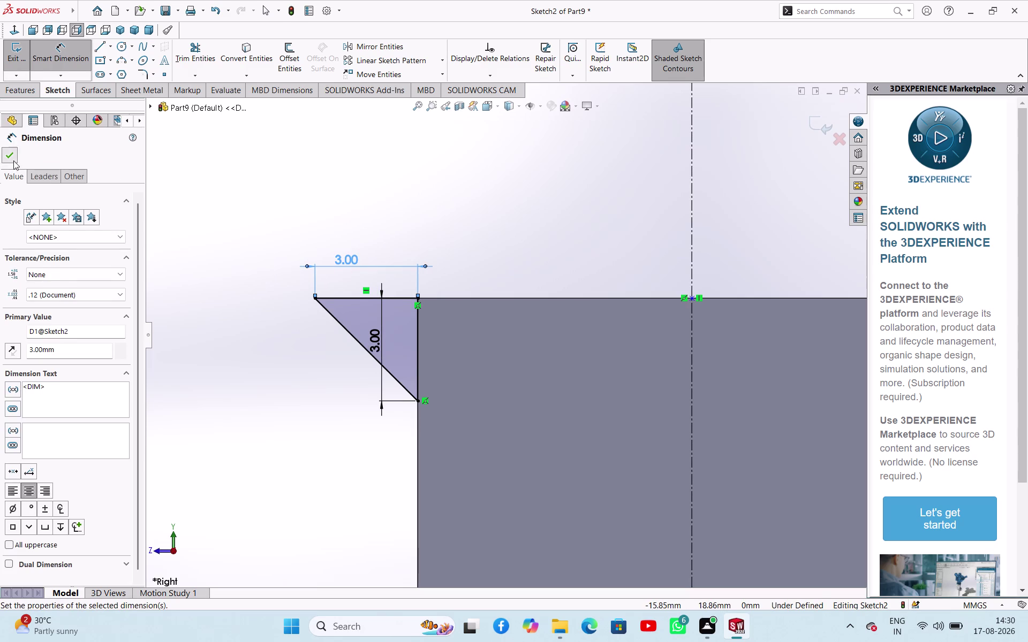
click(296, 160)
scroll(up, 3)
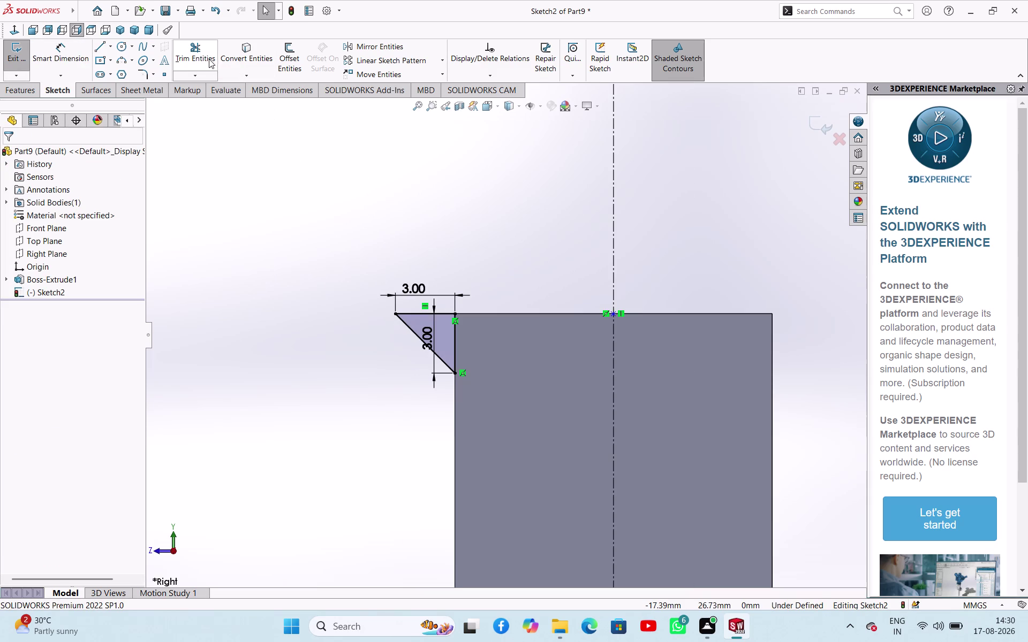
click(16, 59)
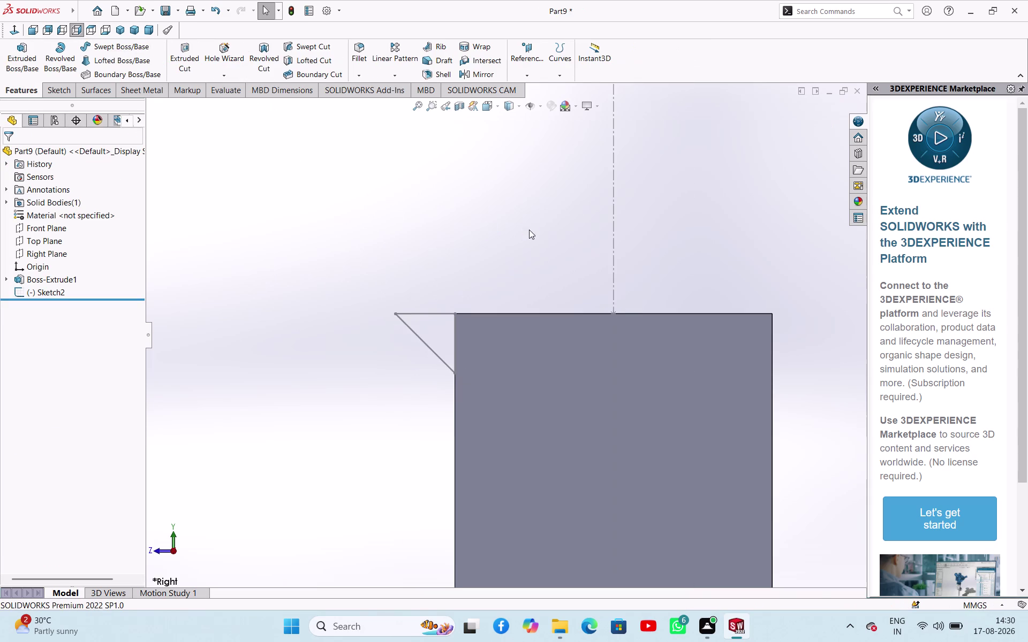
Revolve-cut the block with Sketch2 about the centerline, inspect the result, then undo it.
middle_drag(529, 230, 530, 271)
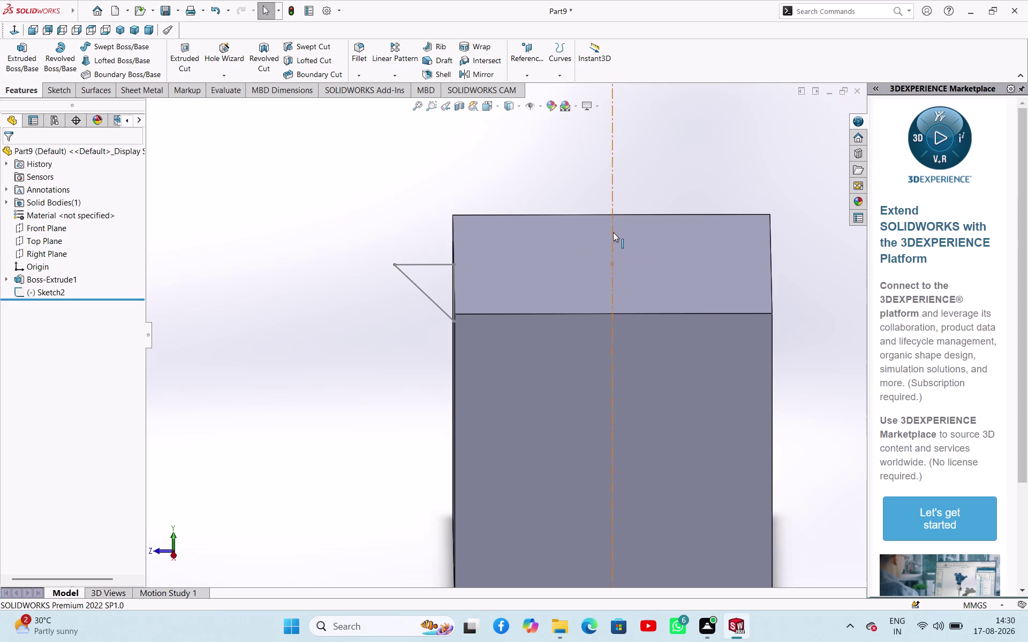
click(613, 233)
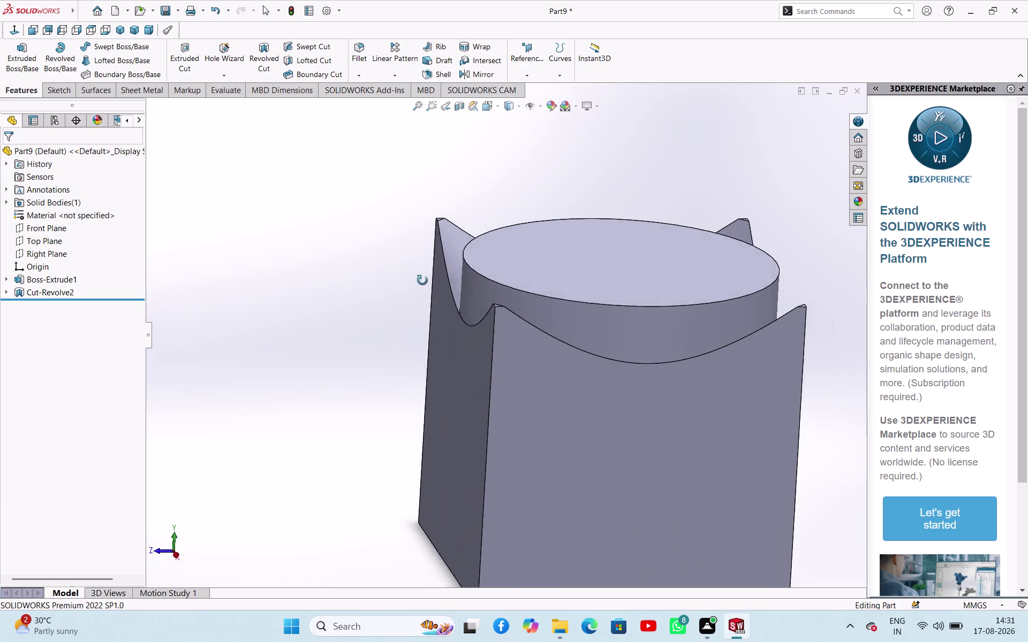
Inspect the cut edges, then undo back to editing Sketch2 with its 2.55 × 3 triangle.
middle_drag(411, 286, 474, 312)
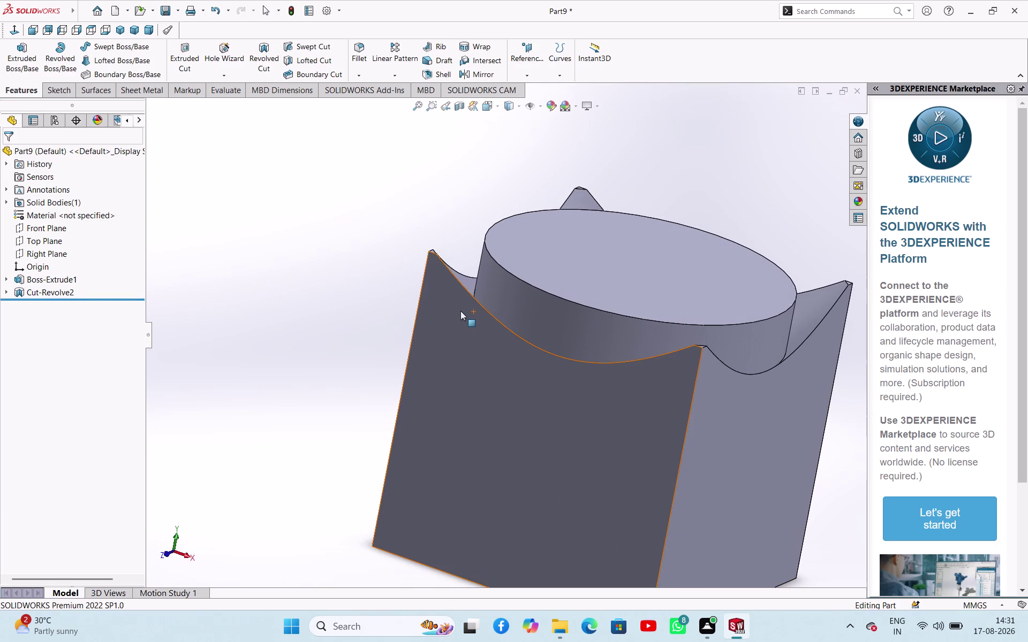
key(ctrl+z)
key(ctrl+z)
key(ctrl+z)
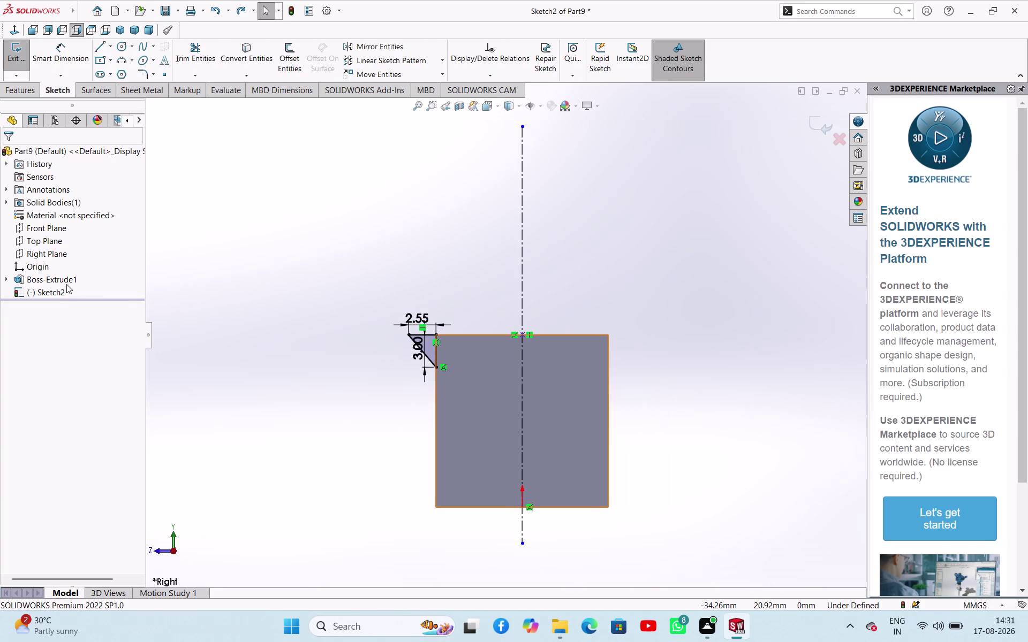
Exit the sketch and delete Sketch2, confirming with Yes.
right_click(61, 289)
drag(258, 320, 261, 297)
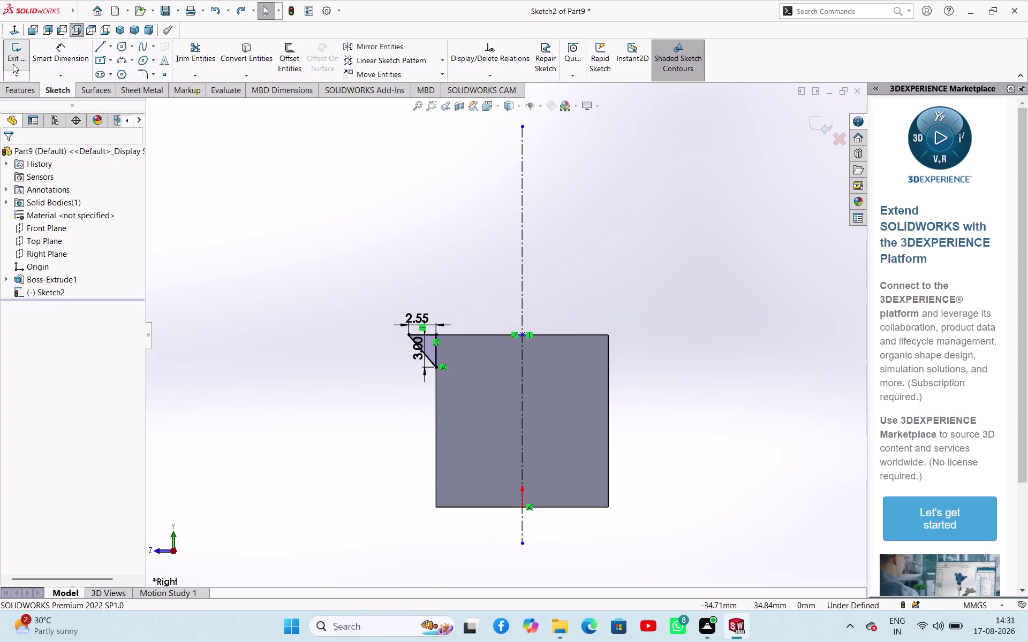
click(13, 64)
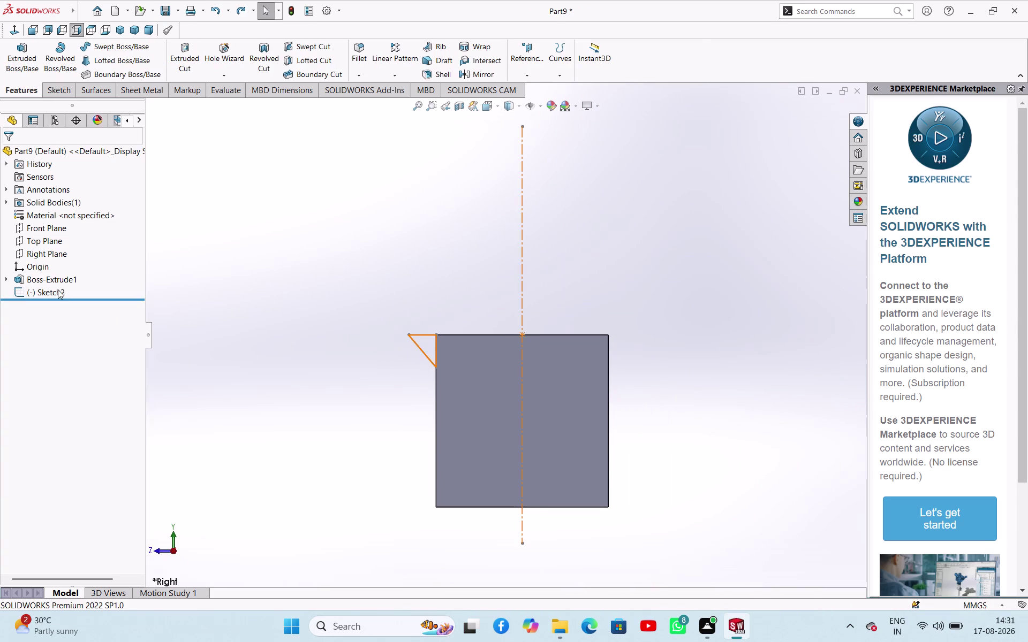
click(58, 290)
click(205, 296)
right_click(65, 287)
click(101, 358)
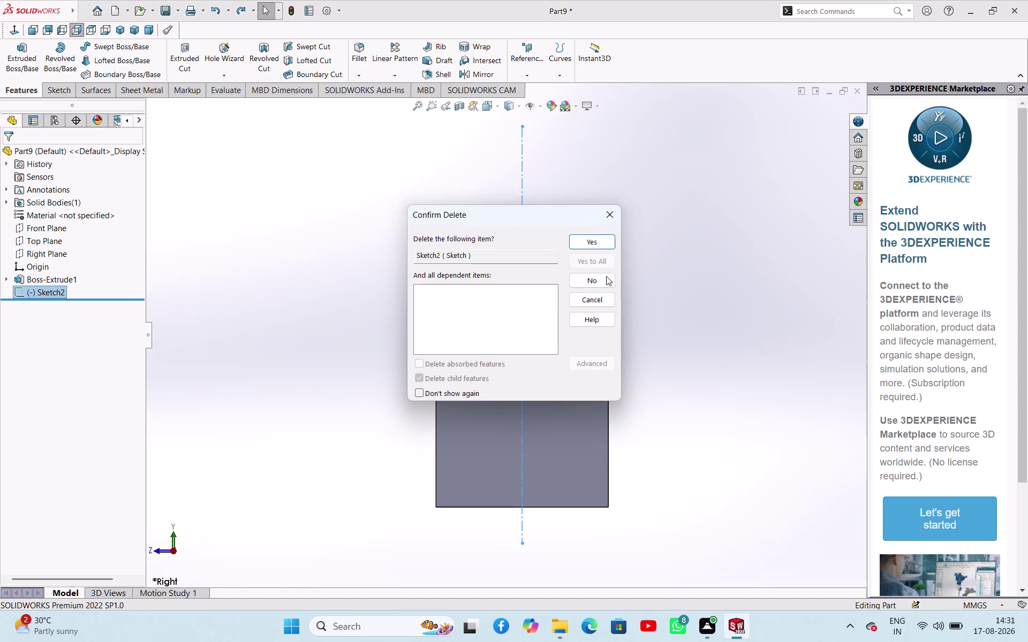
click(600, 244)
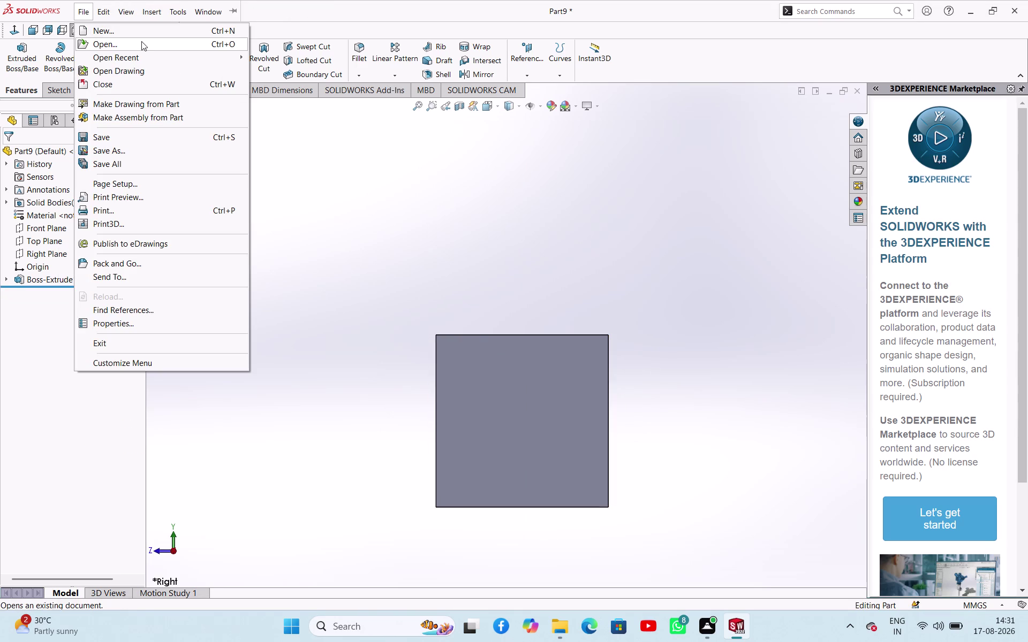
Show the cube in isometric view and select its bottom face.
drag(358, 212, 355, 207)
click(123, 32)
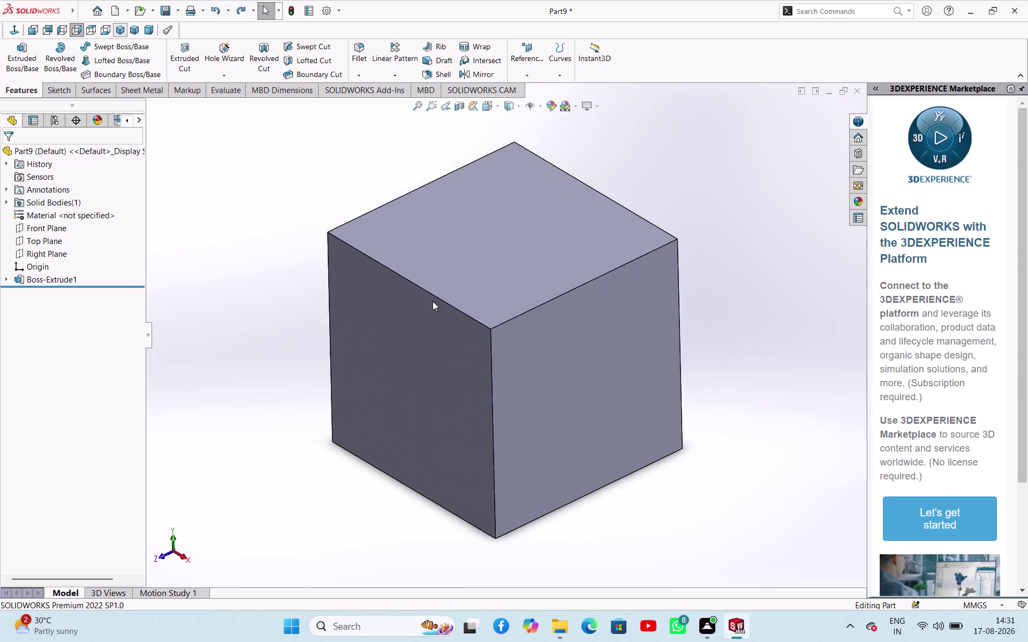
middle_drag(642, 450, 636, 241)
click(520, 384)
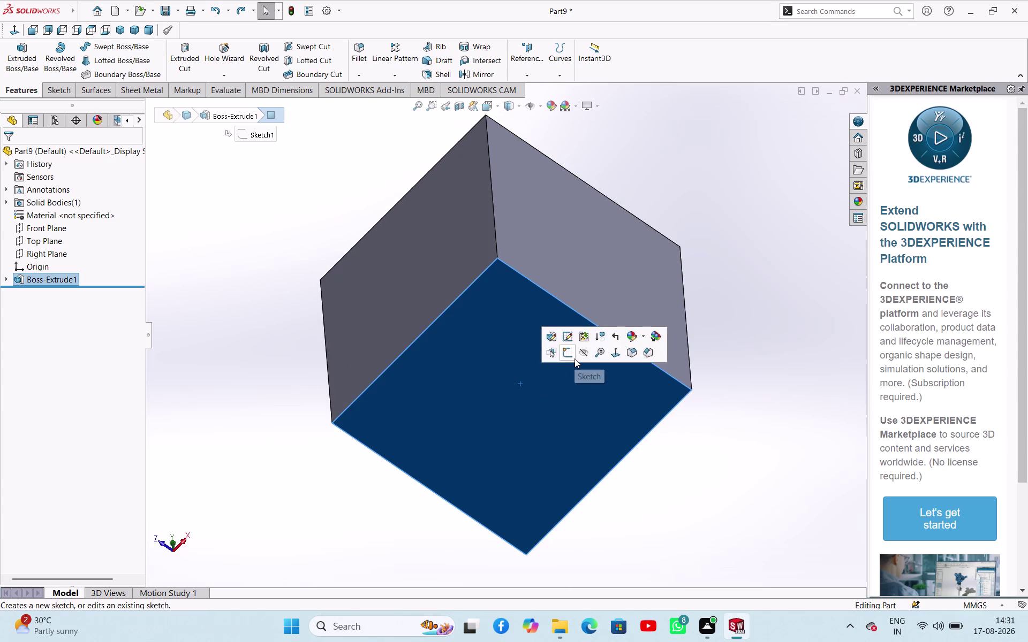
Sketch a circle at the origin on the bottom face and dimension it to 15 mm.
click(572, 359)
click(115, 47)
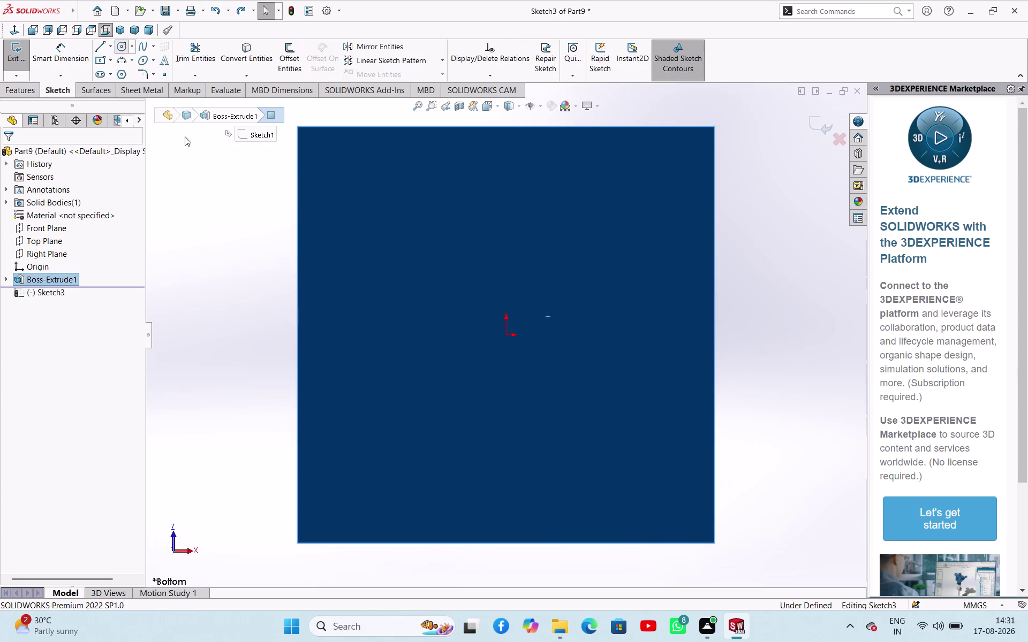
click(504, 335)
click(546, 437)
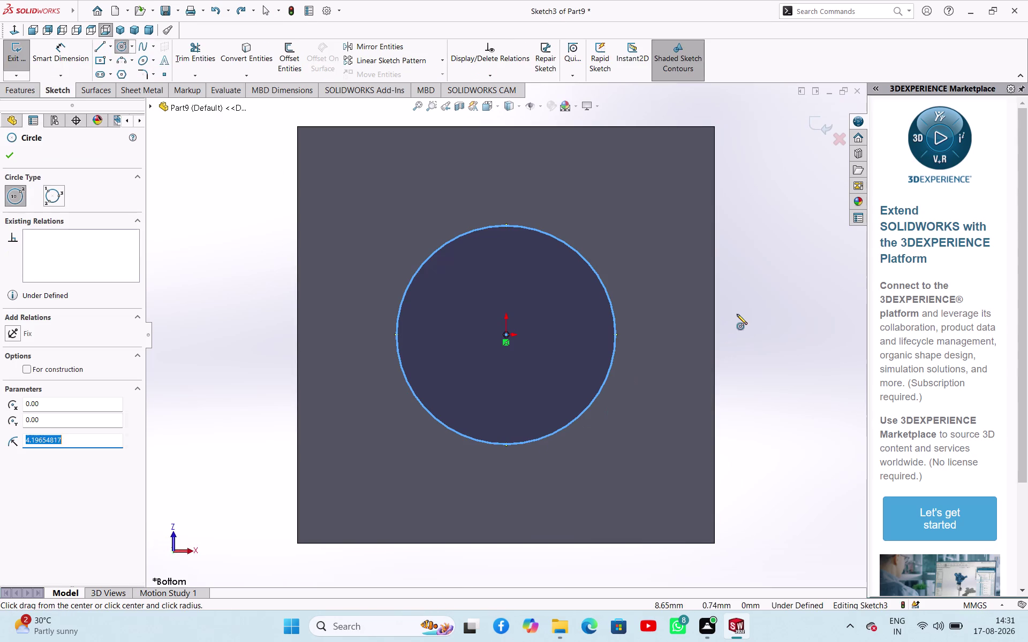
right_click(737, 315)
click(747, 324)
right_drag(748, 362, 774, 265)
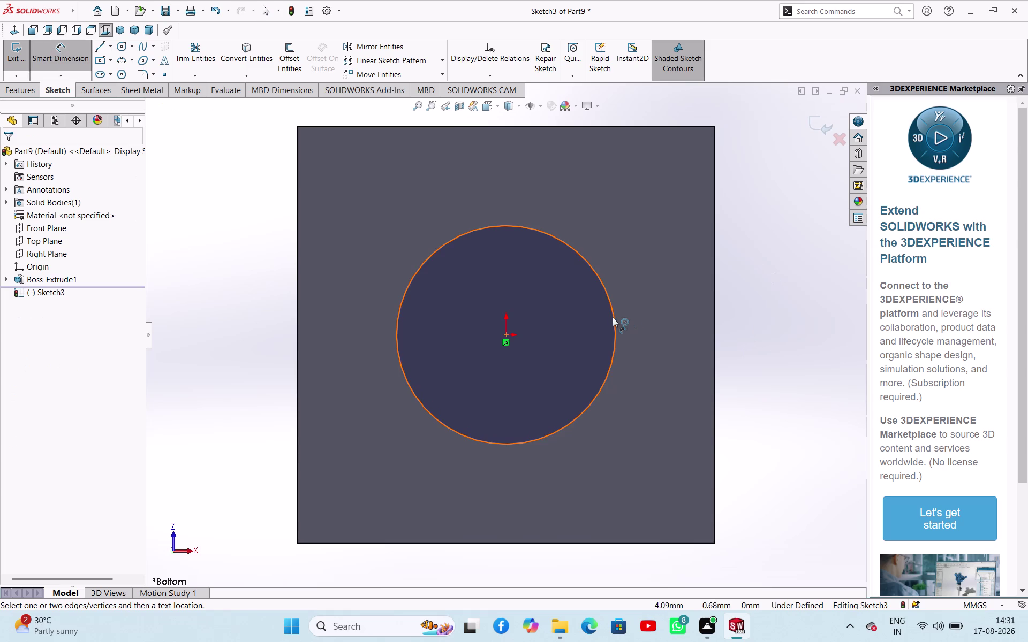
click(613, 318)
click(780, 320)
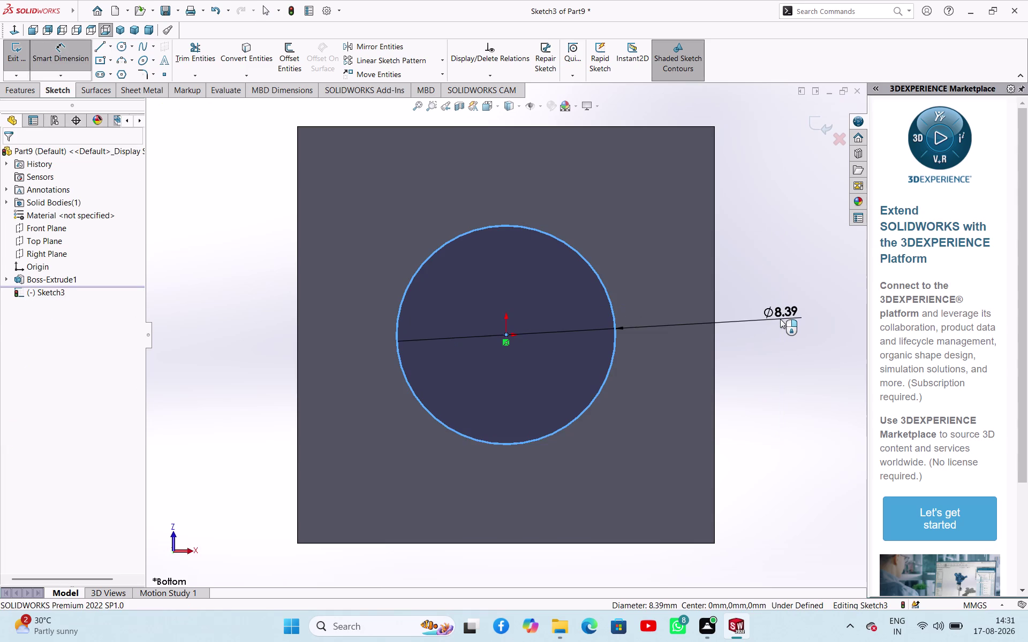
text(15)
key(Return)
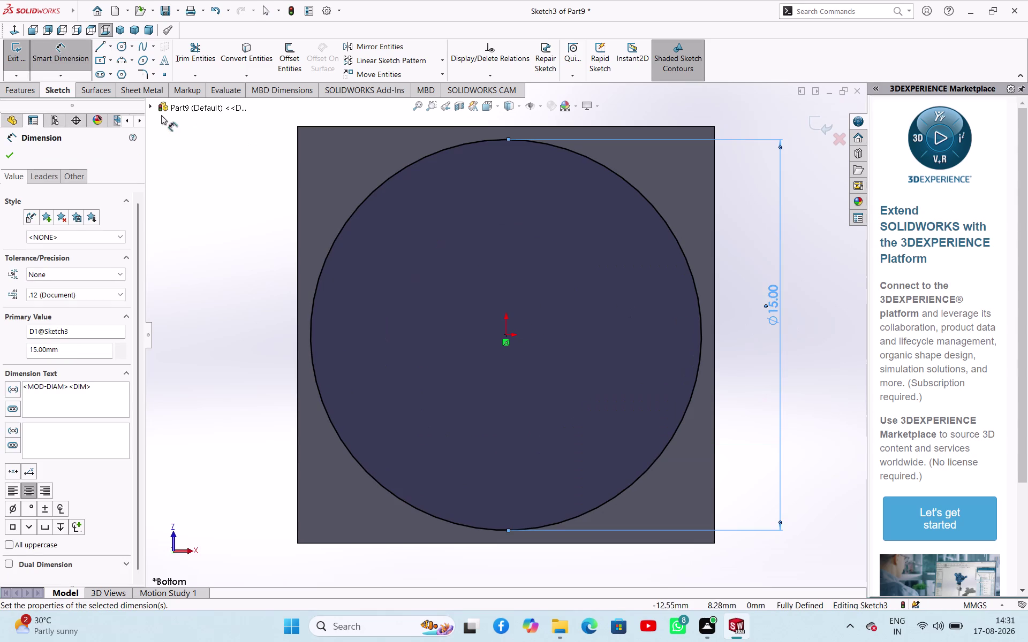
click(14, 59)
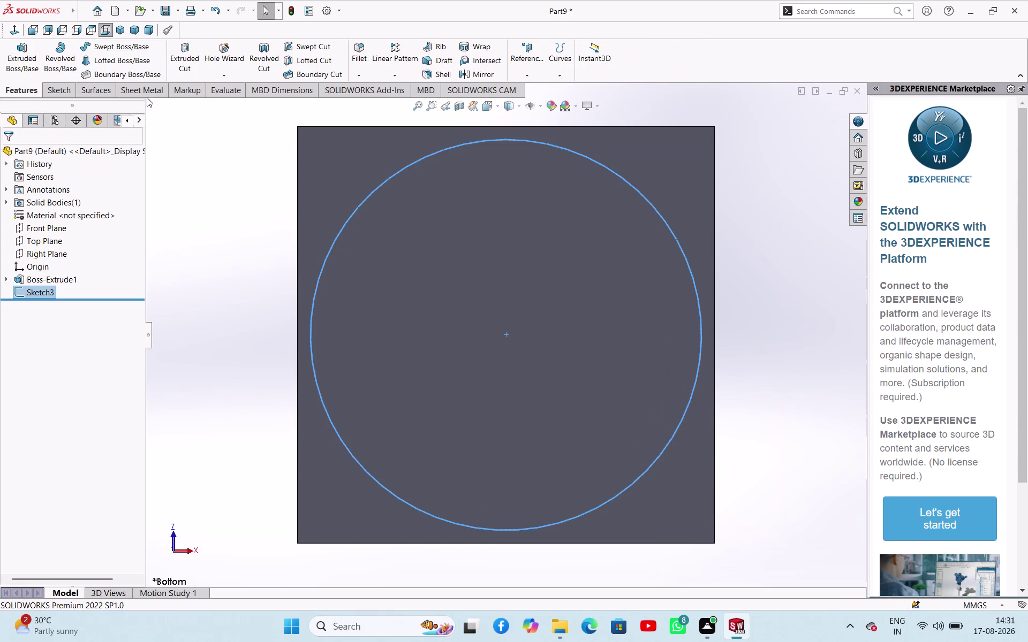
Extrude the 15 mm circle 9 mm as Boss-Extrude2 and select the cylinder's end face.
click(33, 61)
scroll(up, 3)
scroll(up, 3)
scroll(up, 3)
middle_drag(324, 266, 277, 305)
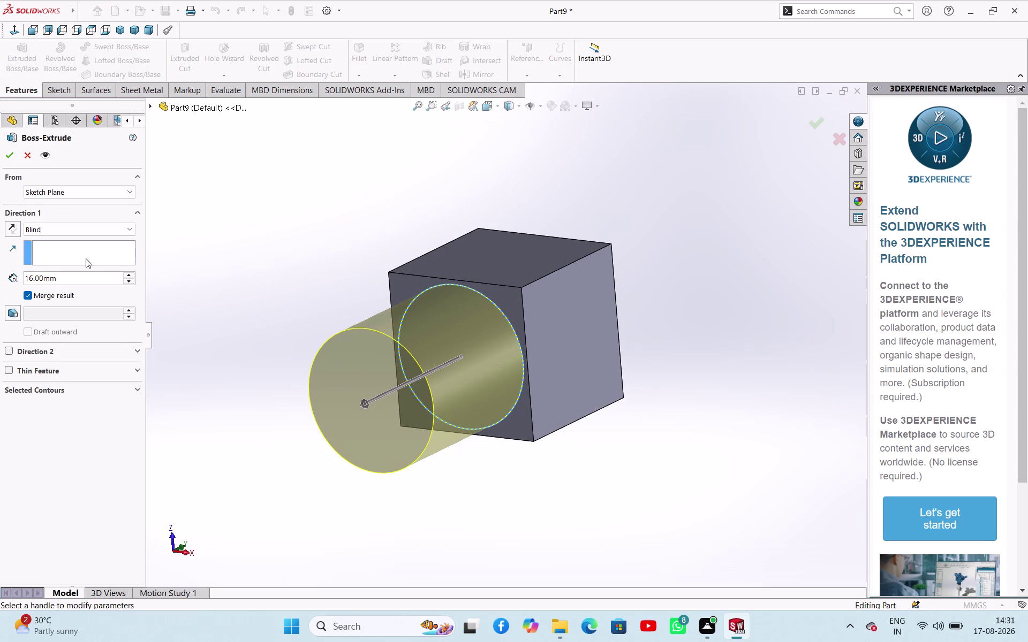
click(83, 278)
double_click(82, 279)
key(9)
key(Return)
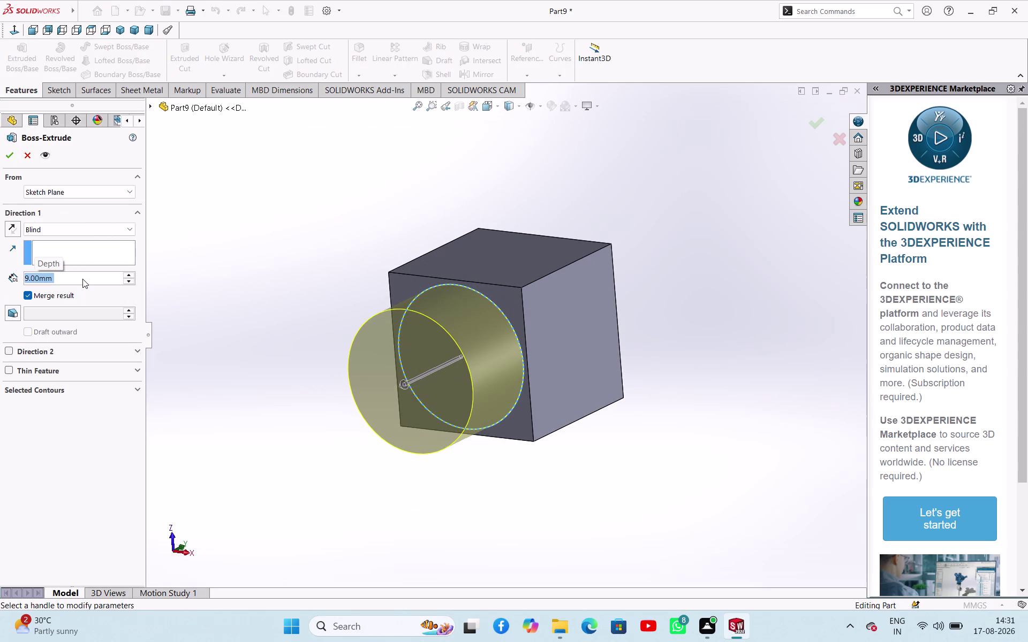
click(13, 159)
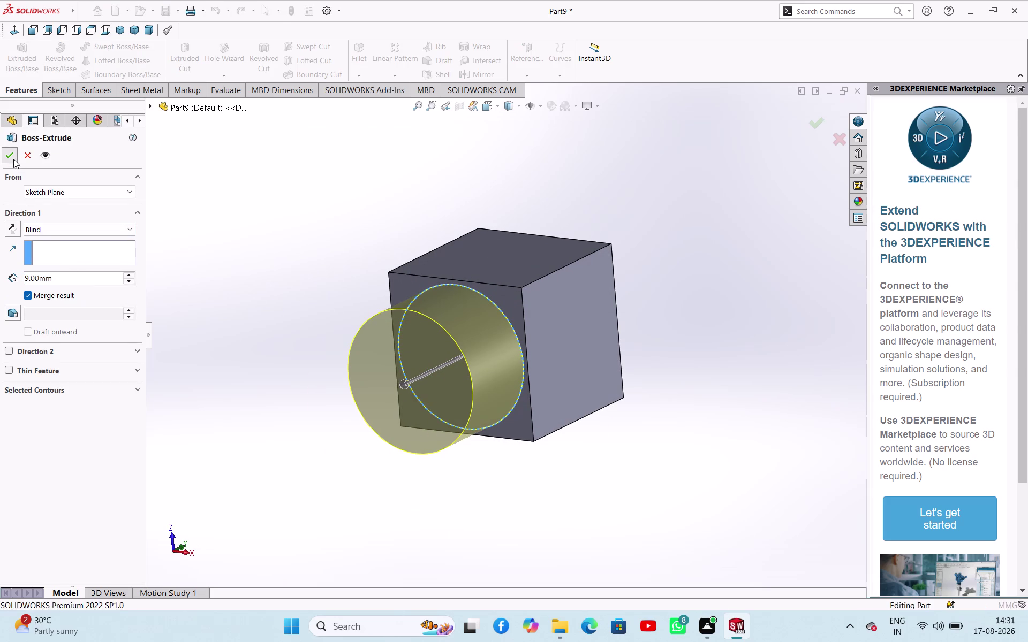
click(305, 235)
click(369, 342)
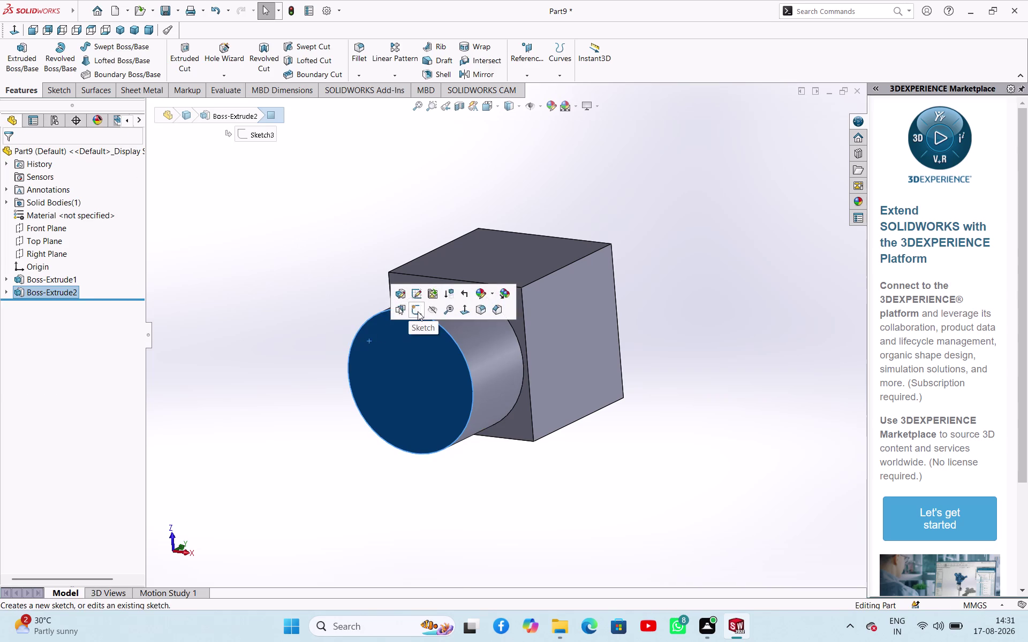
Start a sketch on the cylinder end and draw a circle centred at the origin.
click(418, 312)
click(114, 45)
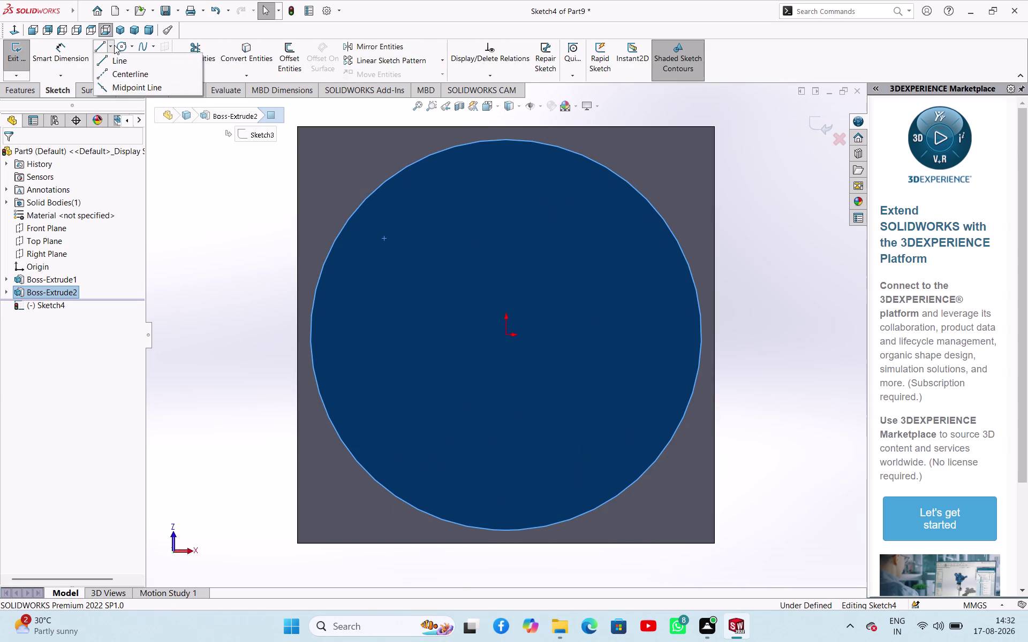
click(122, 45)
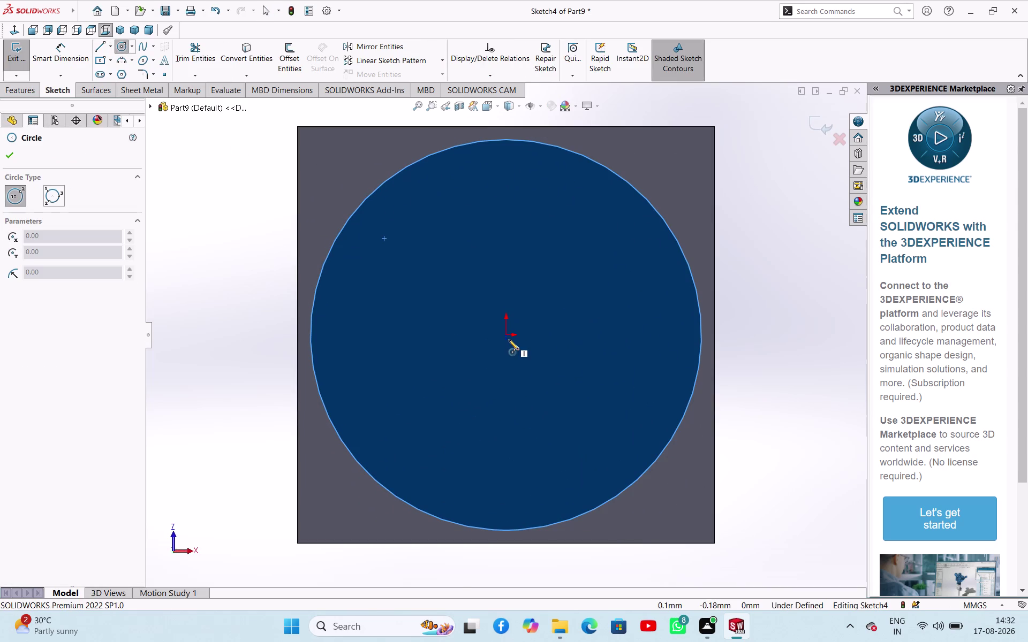
click(508, 334)
click(581, 408)
right_click(544, 284)
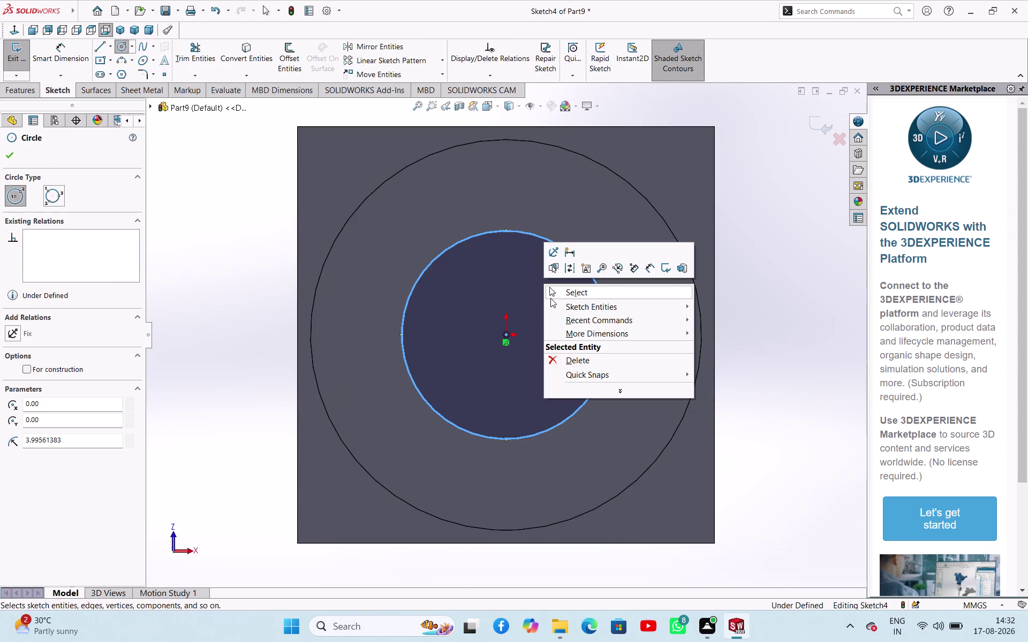
click(550, 298)
Dimension the circle to 20 mm diameter, exit the sketch and orbit to an angled view.
right_drag(536, 302, 553, 222)
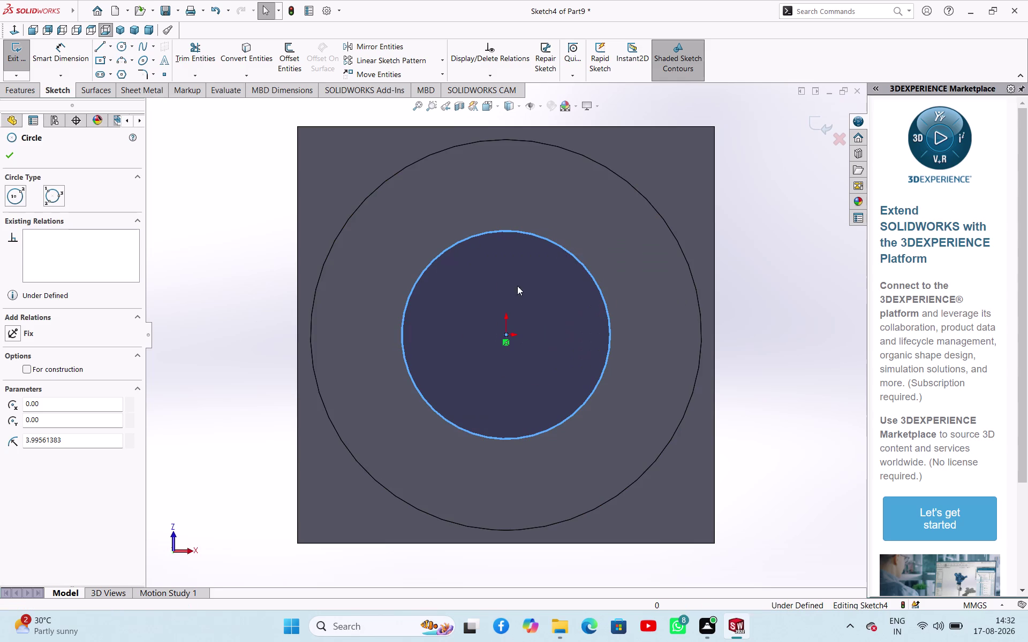
right_drag(513, 293, 527, 214)
click(256, 233)
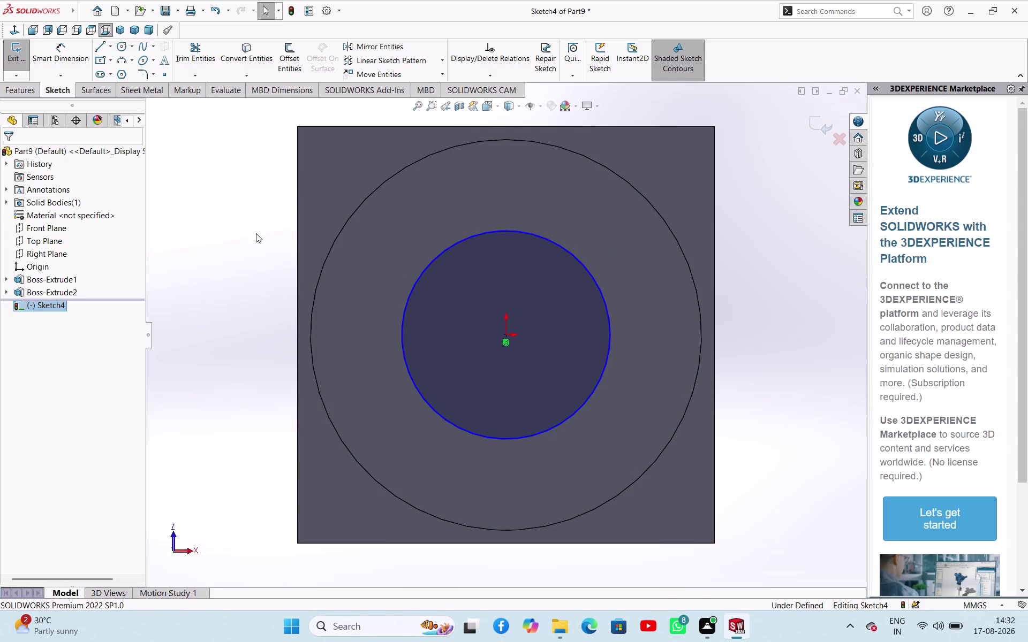
right_drag(256, 233, 265, 155)
click(426, 268)
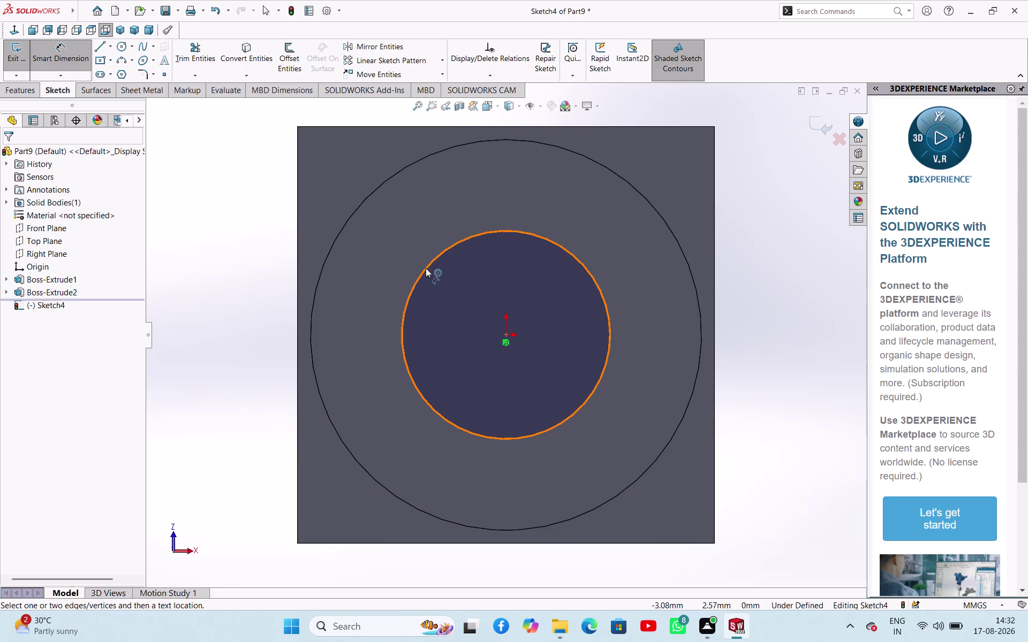
click(252, 243)
text(20)
key(Return)
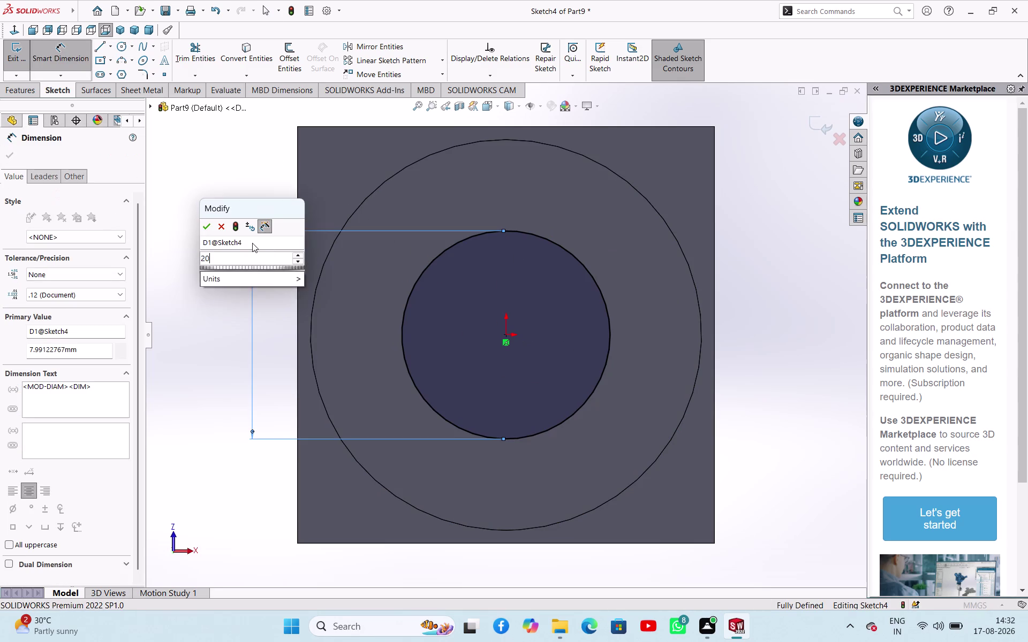
scroll(up, 3)
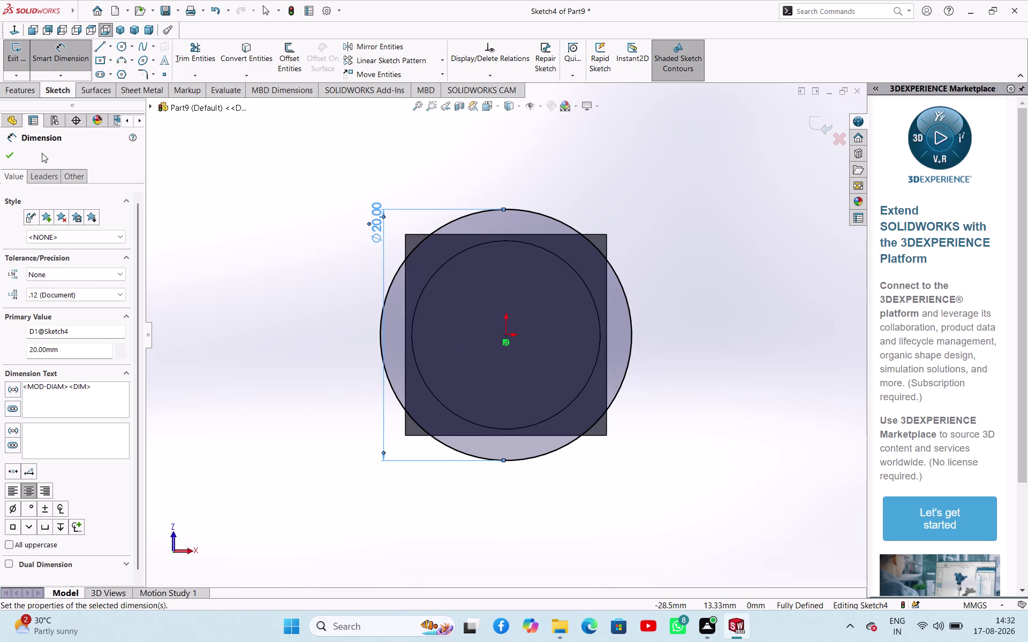
click(8, 158)
click(17, 56)
middle_drag(245, 174, 225, 192)
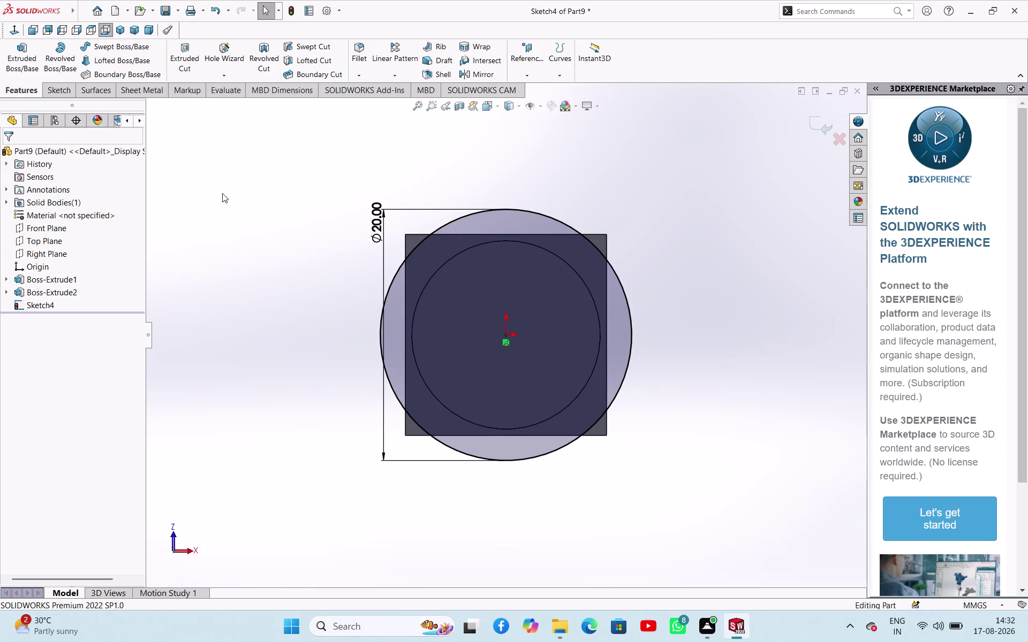
middle_drag(224, 191, 180, 239)
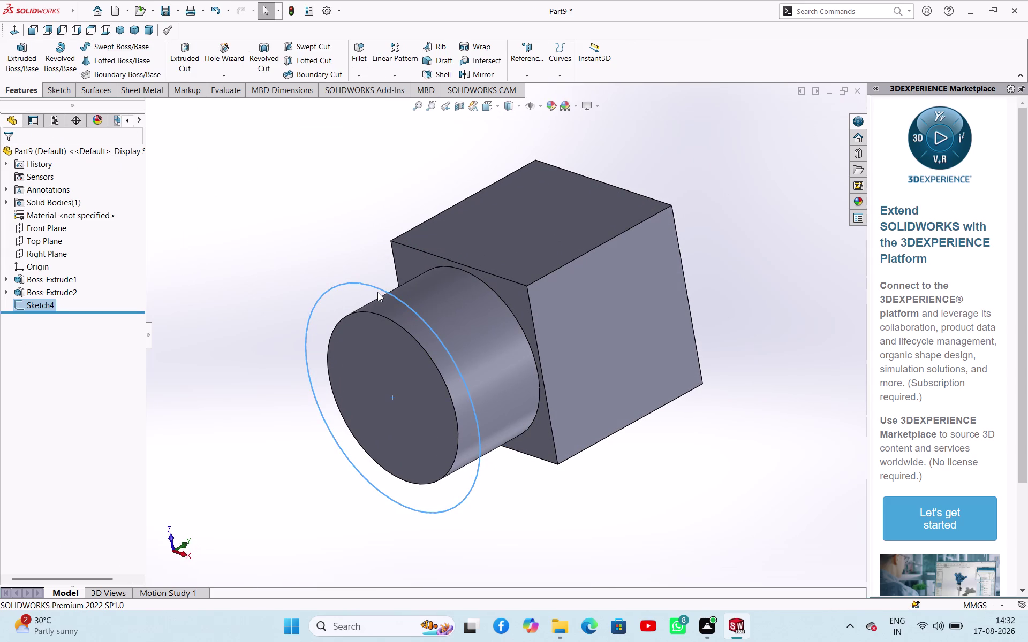
Extrude Sketch4's 20 mm circle 3 mm as Boss-Extrude3, then select the collar's front face.
click(377, 289)
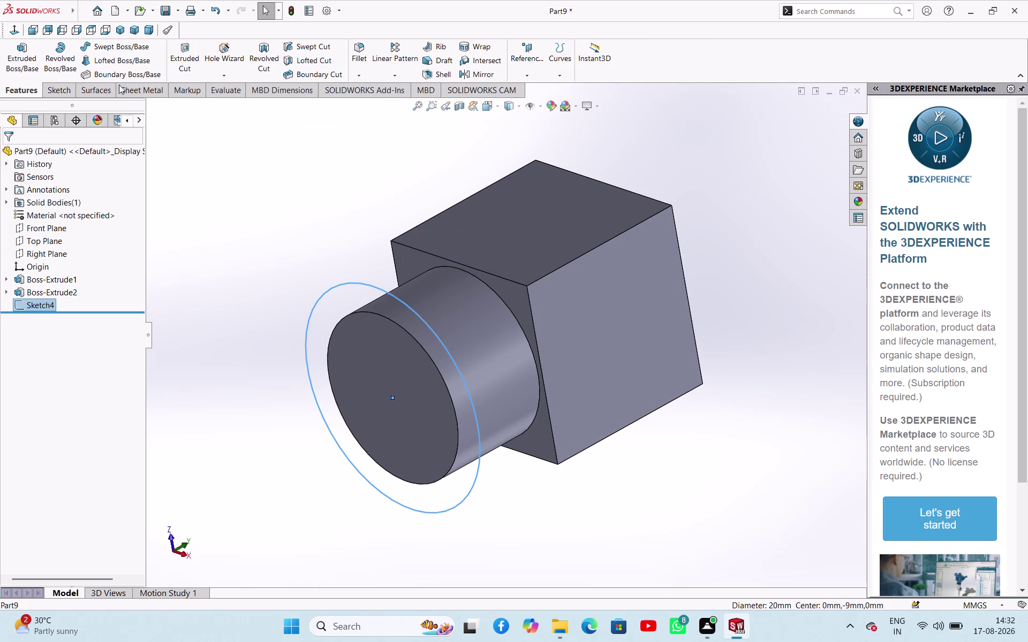
click(38, 64)
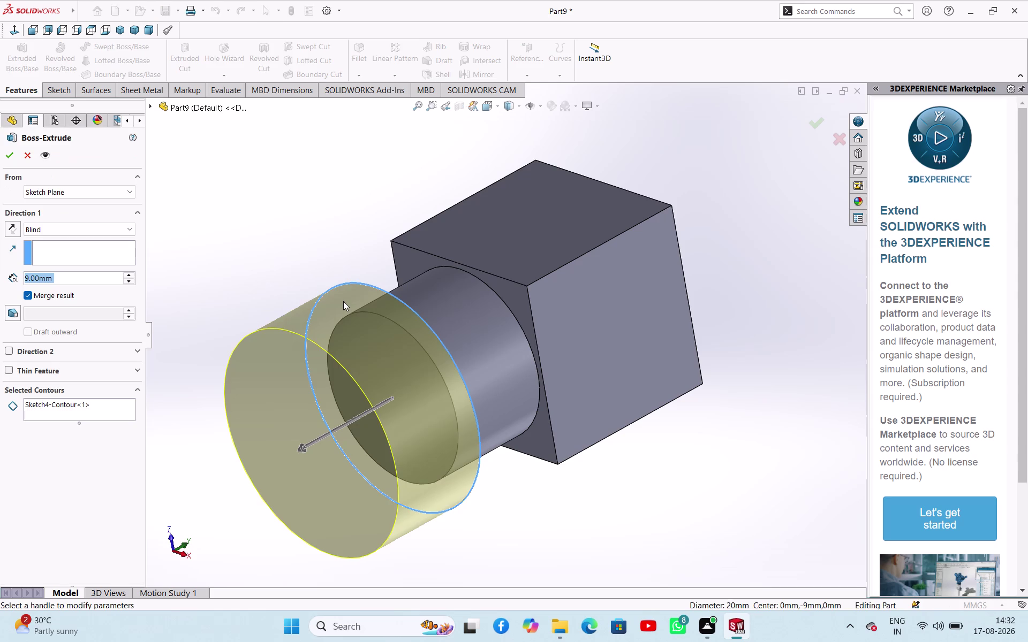
key(3)
key(Return)
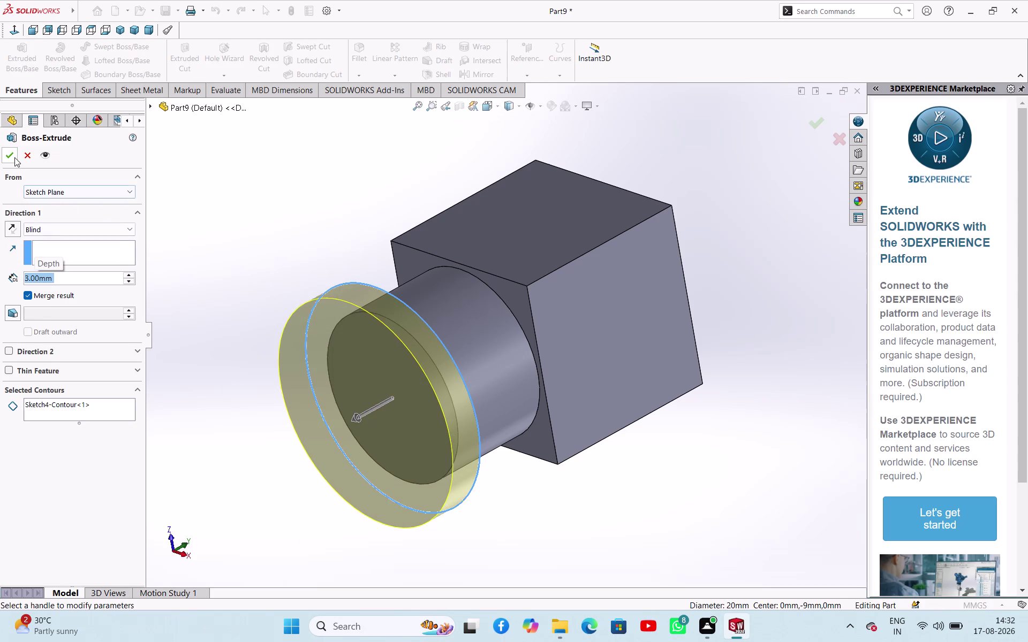
click(15, 157)
click(233, 187)
Start a sketch on the collar face and draw a circle centred at the origin.
click(328, 330)
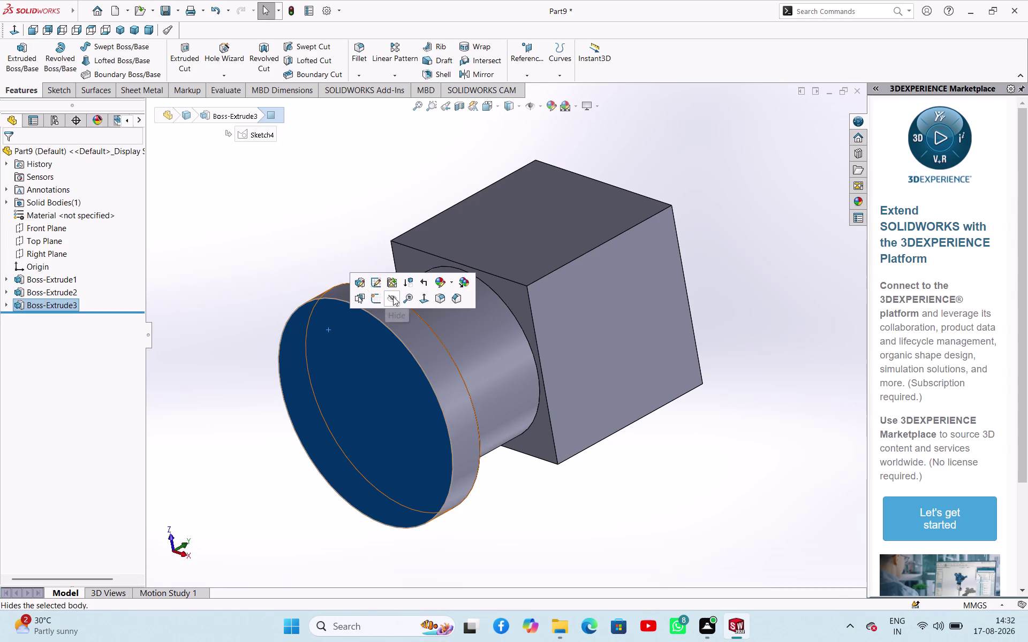
click(378, 299)
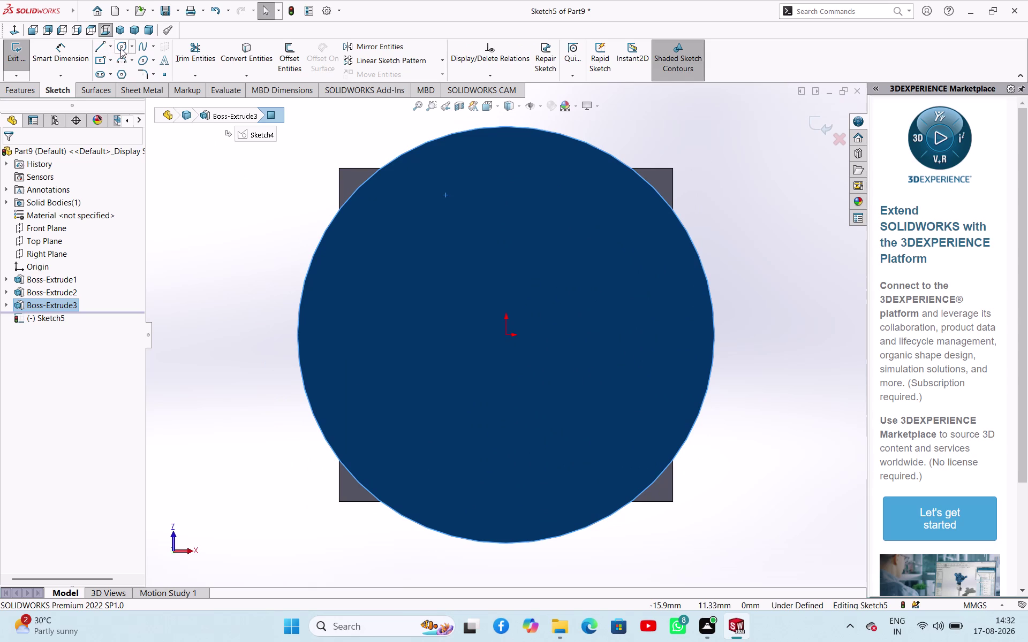
click(121, 48)
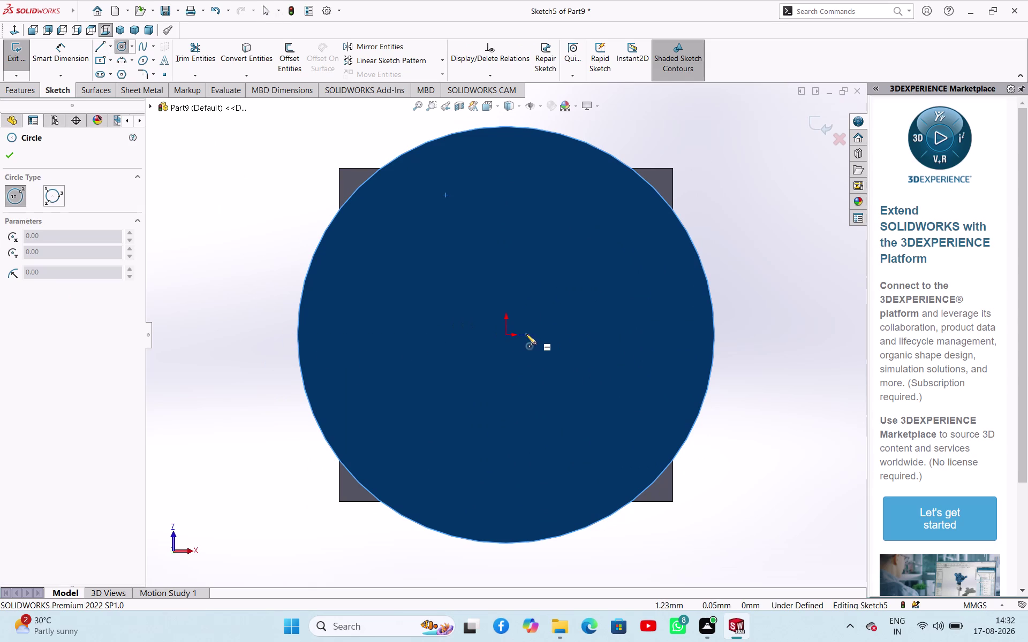
click(509, 334)
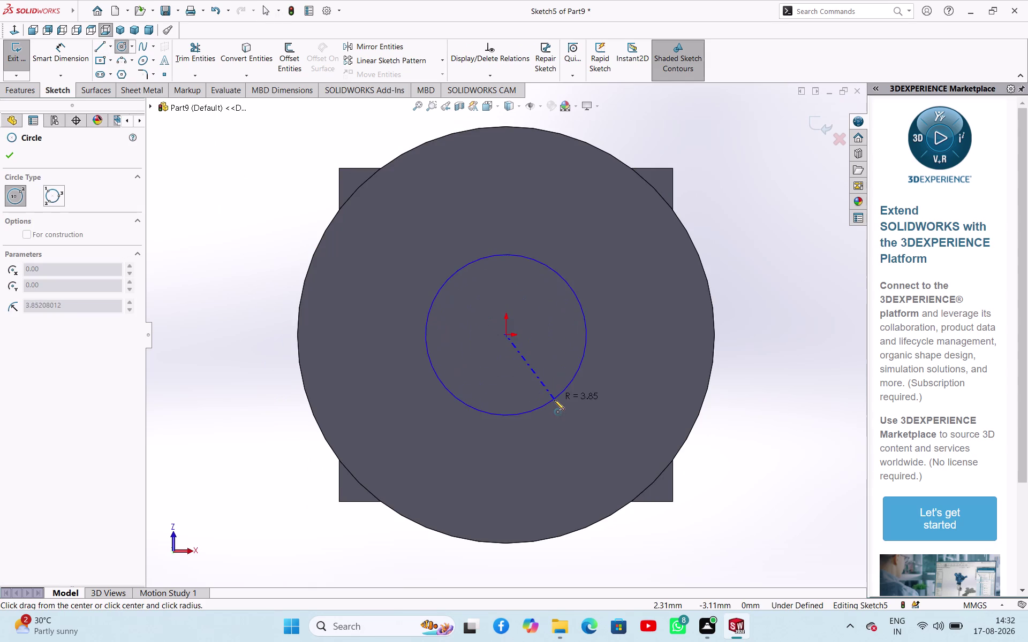
click(554, 400)
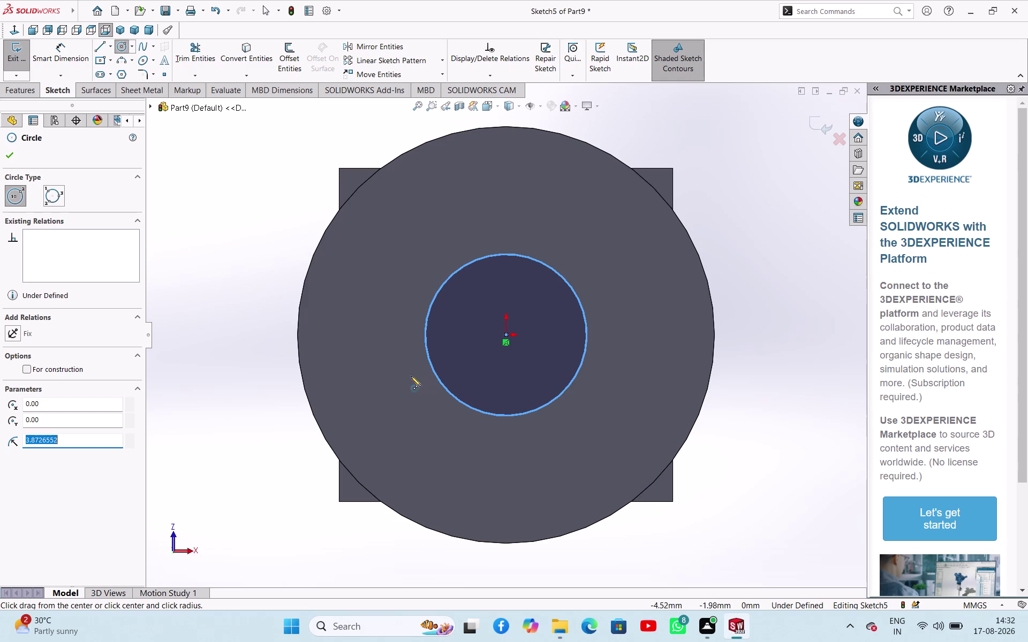
right_click(232, 326)
click(238, 336)
Dimension the circle to 16 mm diameter and finish the sketch.
right_drag(248, 305, 265, 225)
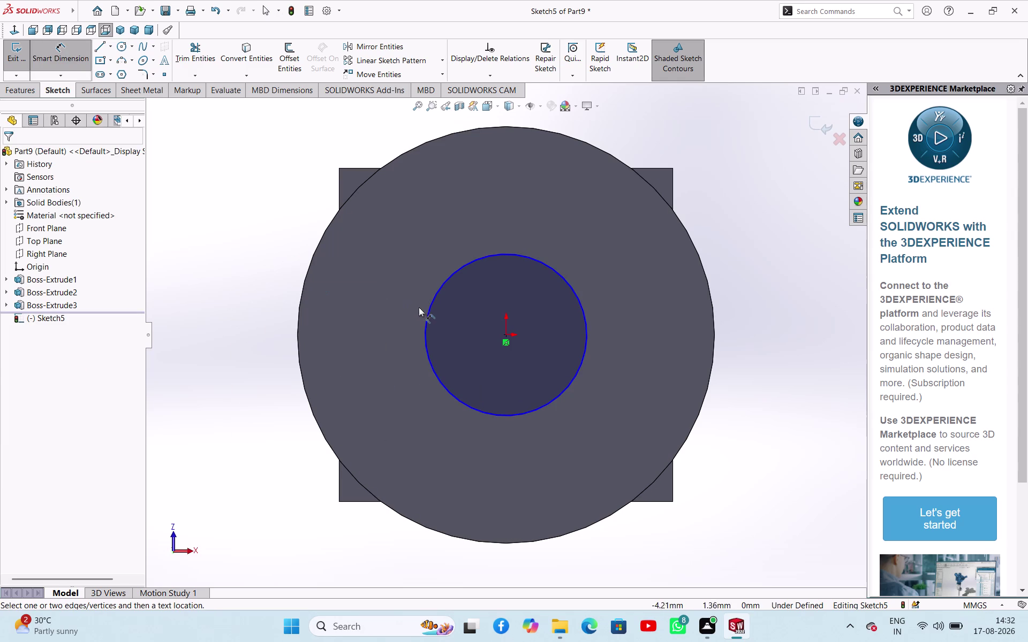
click(428, 315)
click(269, 297)
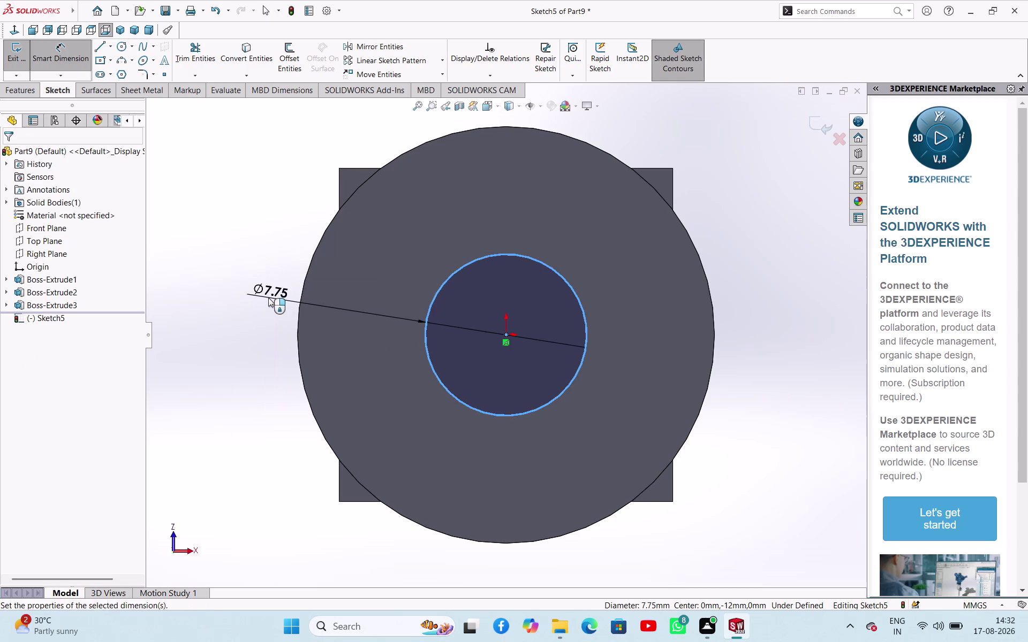
text(16)
key(Return)
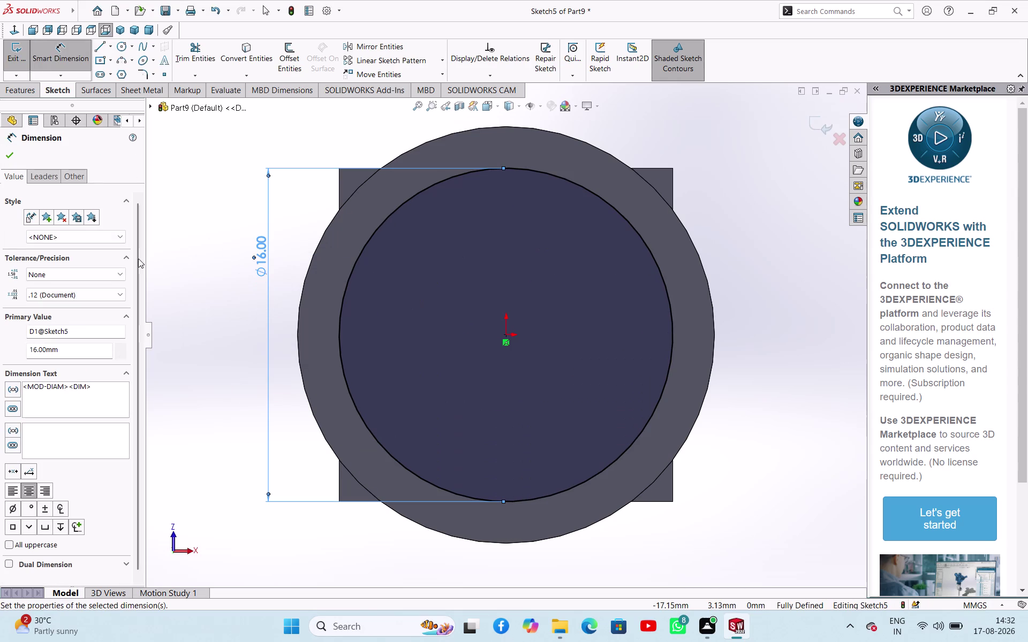
click(9, 161)
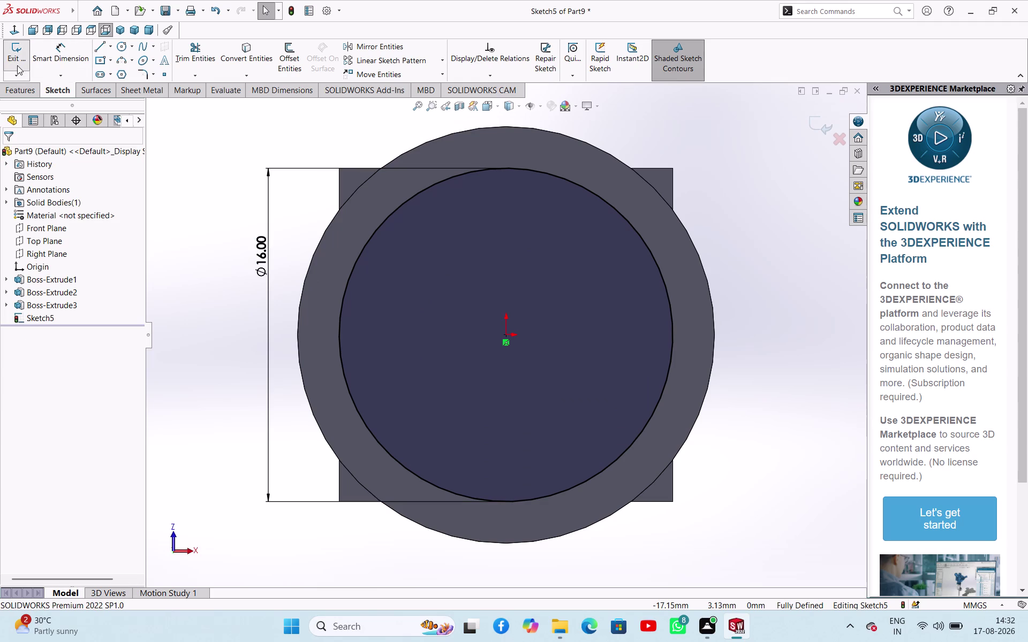
click(17, 61)
Extrude the 16 mm circle 45 mm into a shaft as Boss-Extrude4.
middle_drag(733, 213, 674, 250)
scroll(up, 3)
click(27, 59)
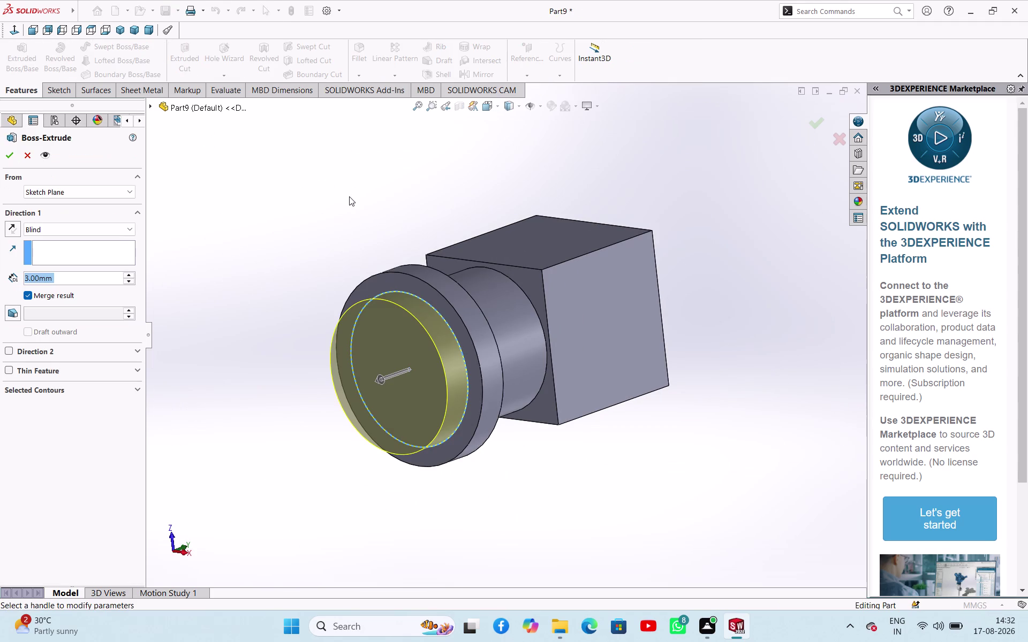
text(45)
key(Return)
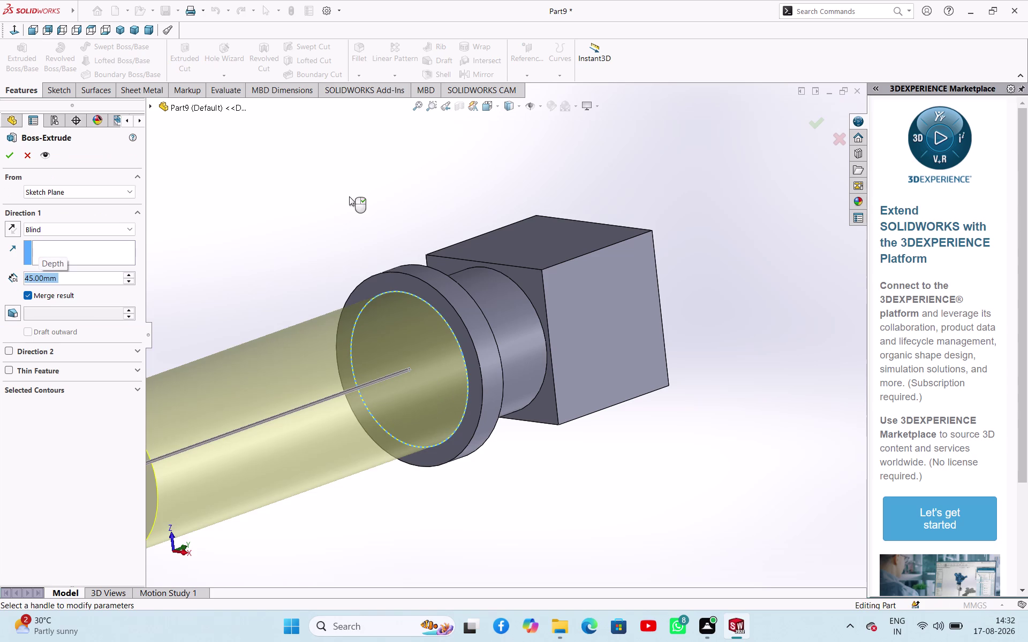
scroll(up, 3)
click(10, 158)
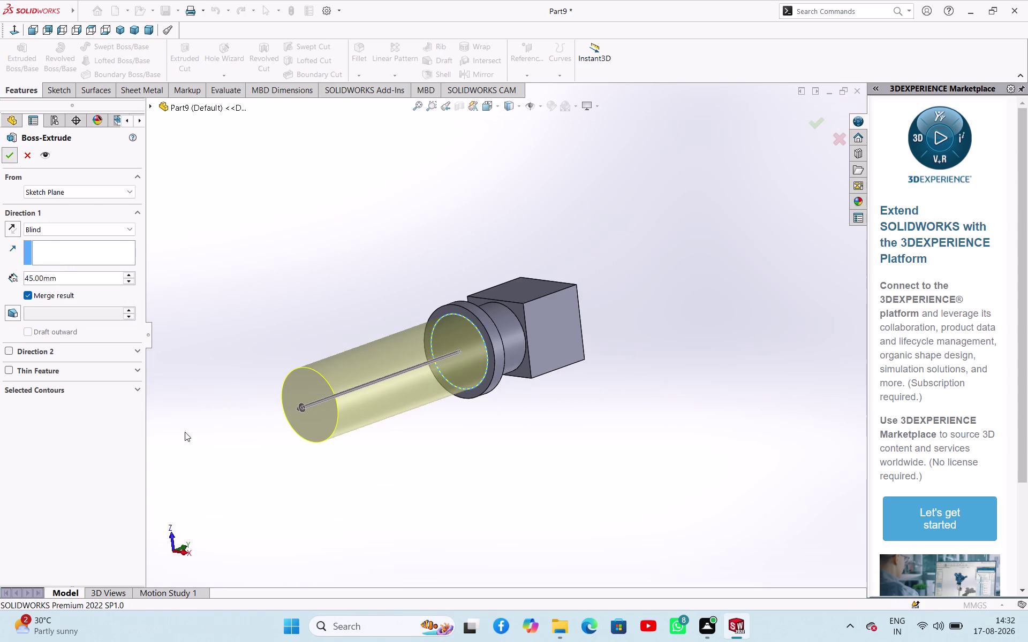
click(317, 426)
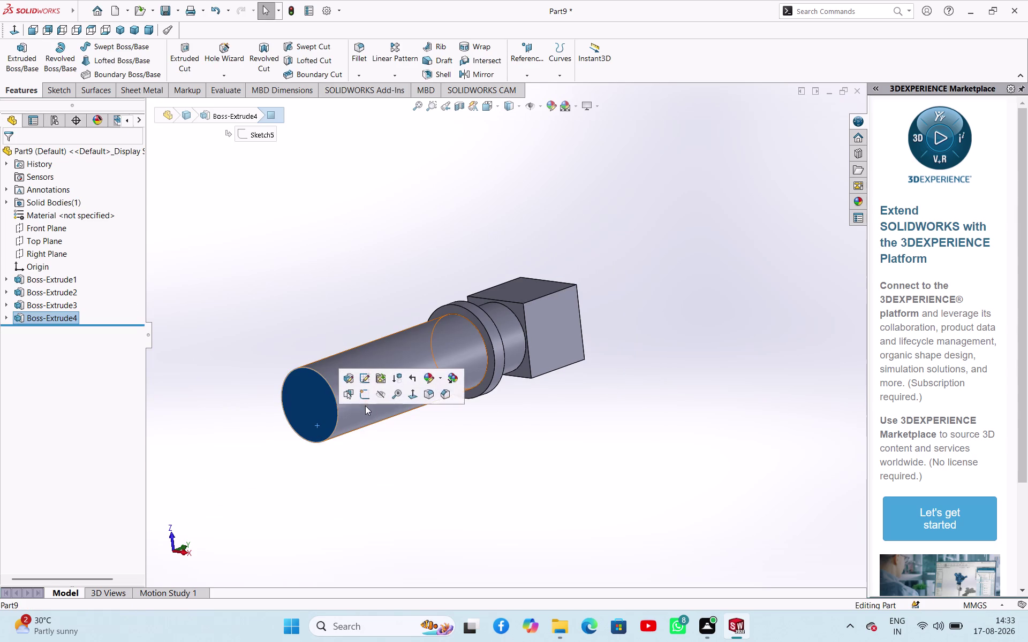
Start a sketch on the shaft's end face and draw a circle at the origin.
click(363, 400)
click(255, 308)
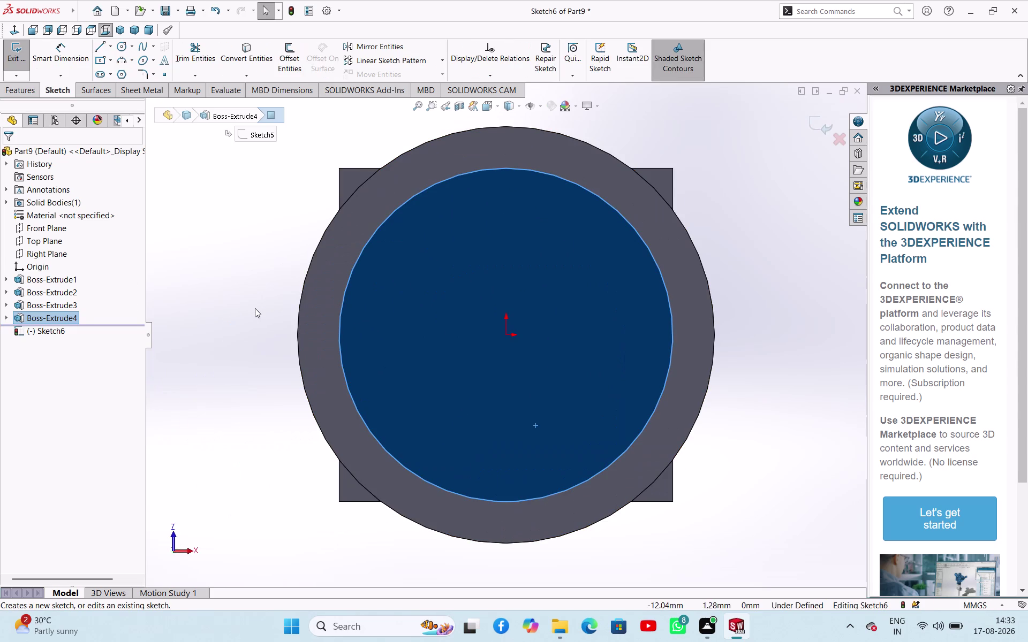
click(119, 46)
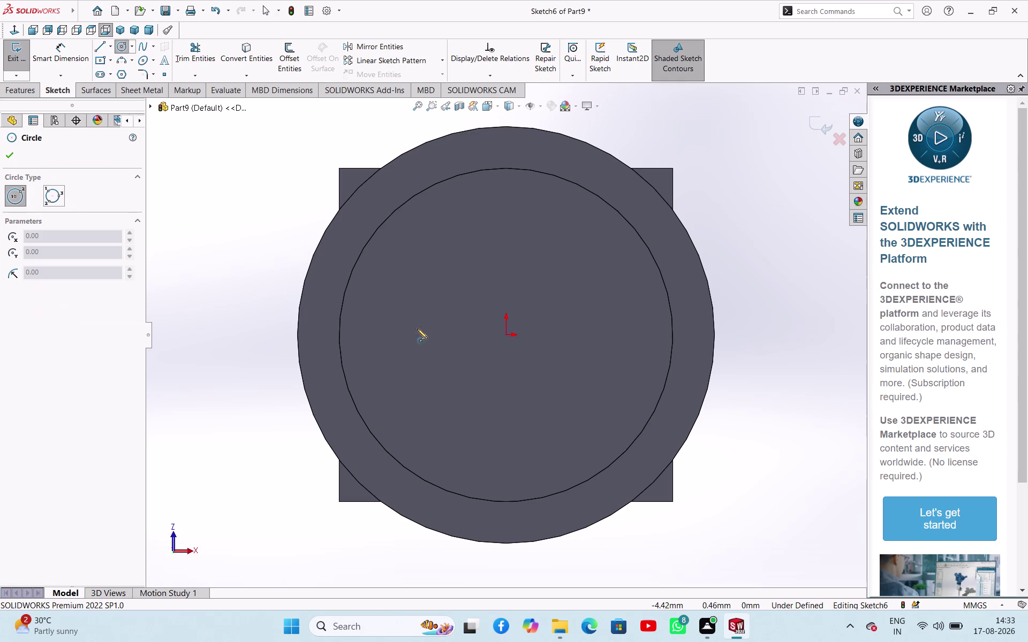
click(505, 338)
click(503, 385)
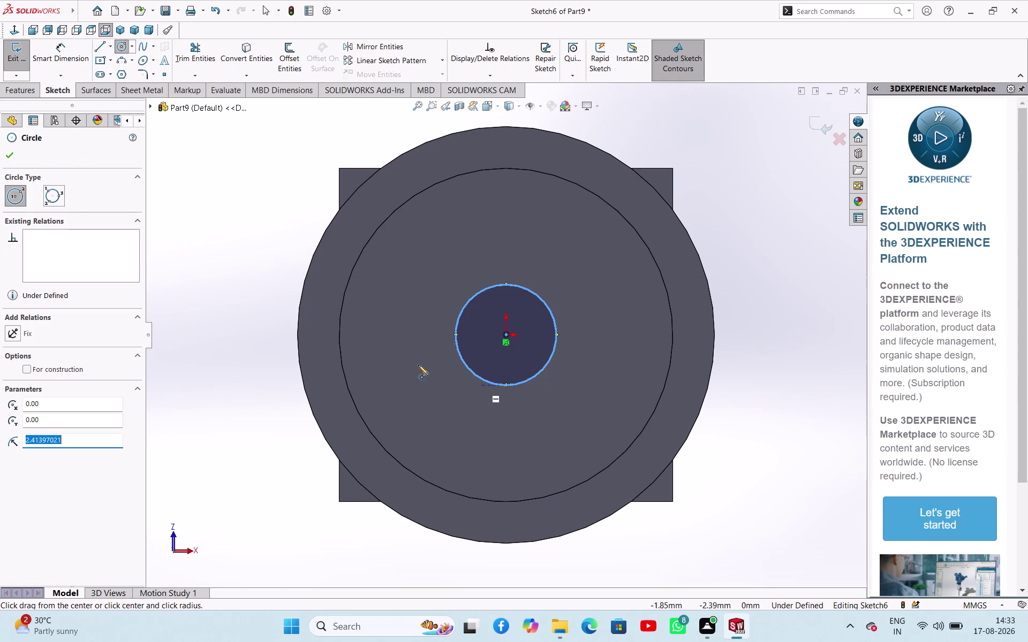
right_click(248, 213)
click(251, 219)
Dimension the small circle to 14 mm diameter and finish the sketch.
right_drag(252, 238, 278, 151)
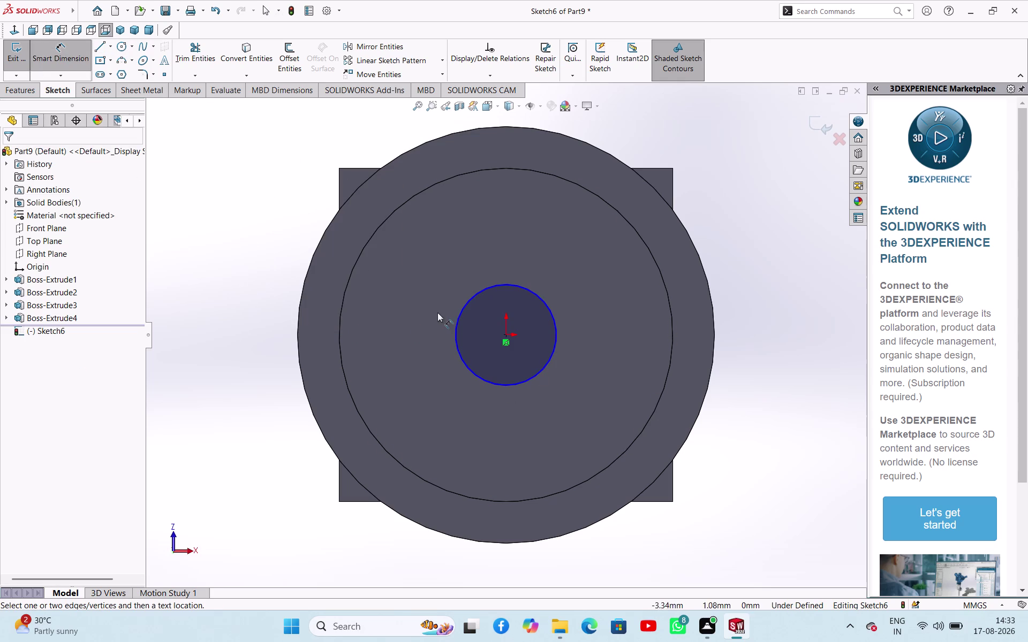
click(456, 332)
click(262, 360)
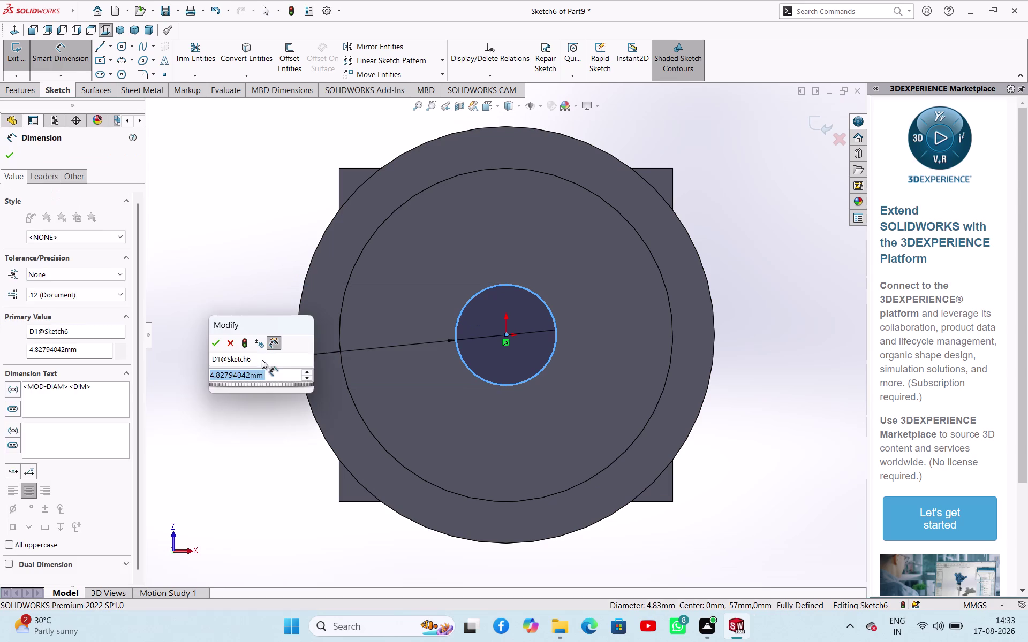
text(14)
key(Return)
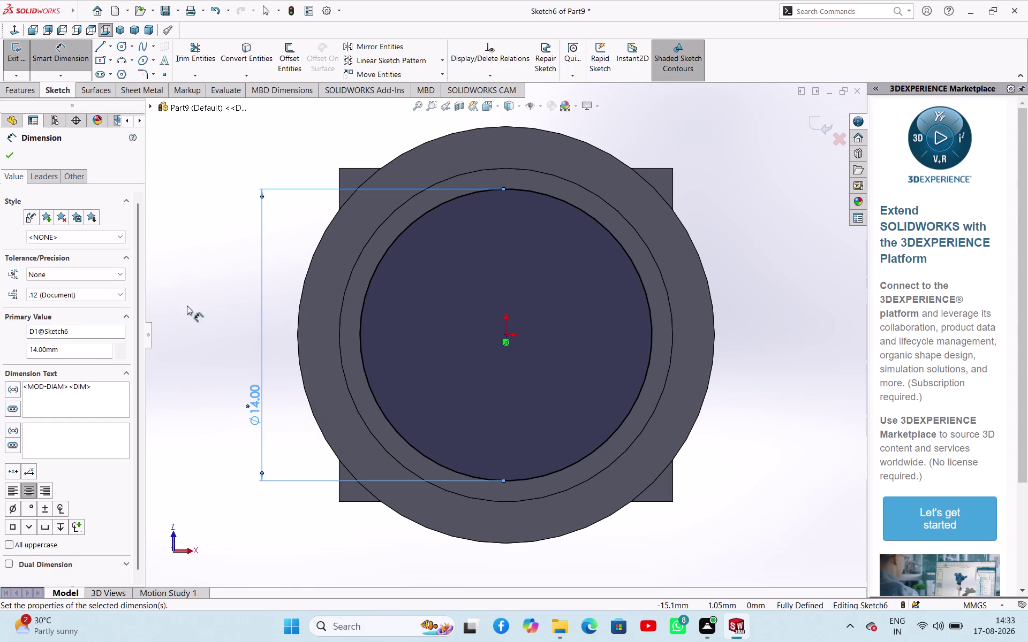
click(4, 151)
click(17, 67)
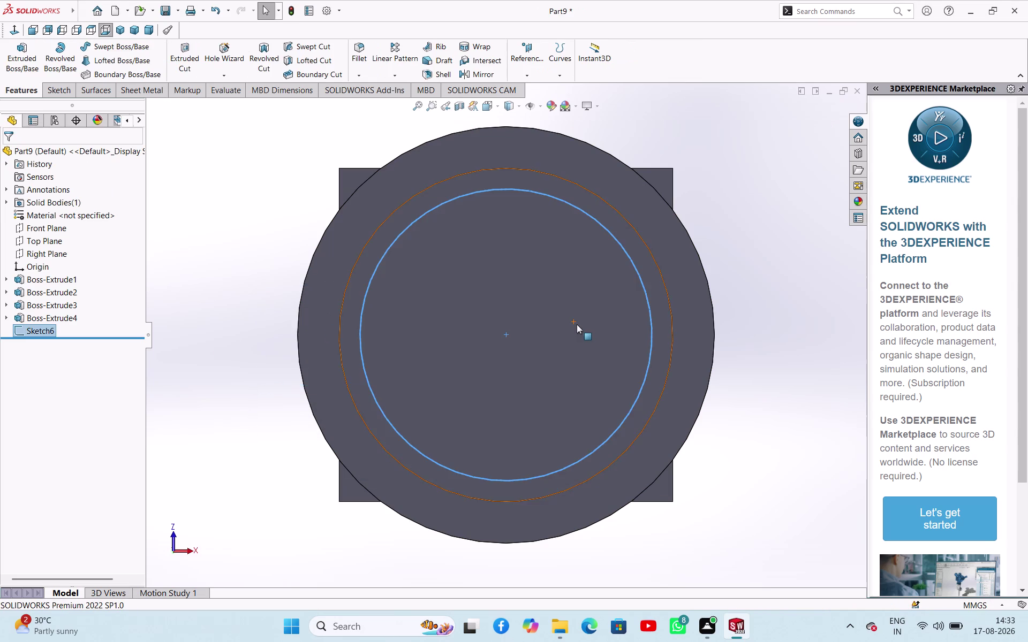
Extrude the 14 mm circle 10 mm beyond the shaft end as Boss-Extrude5.
scroll(up, 3)
middle_drag(342, 192, 298, 231)
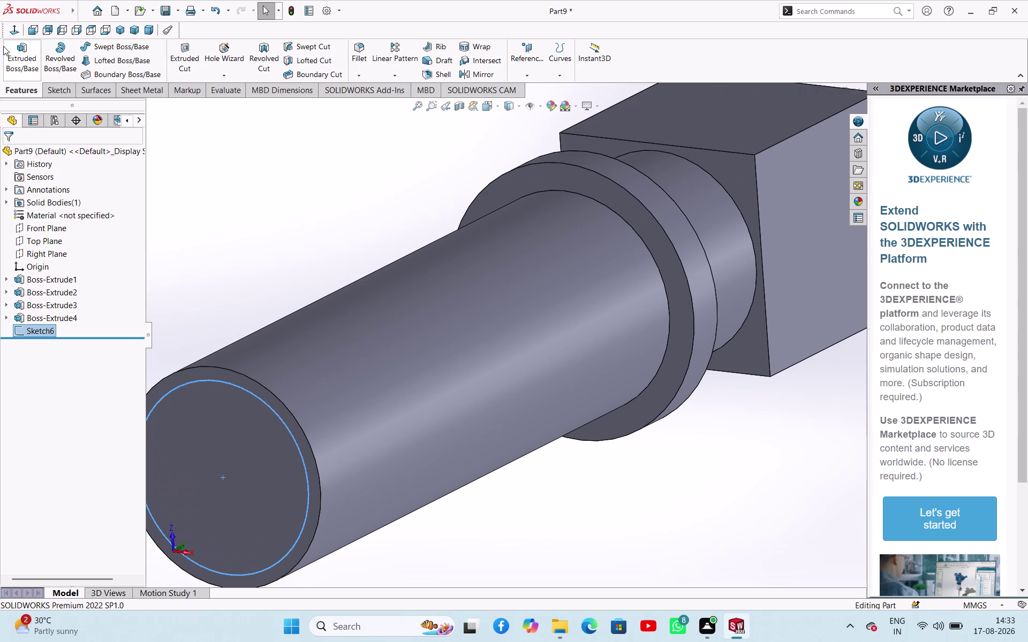
click(16, 50)
scroll(up, 3)
scroll(up, 3)
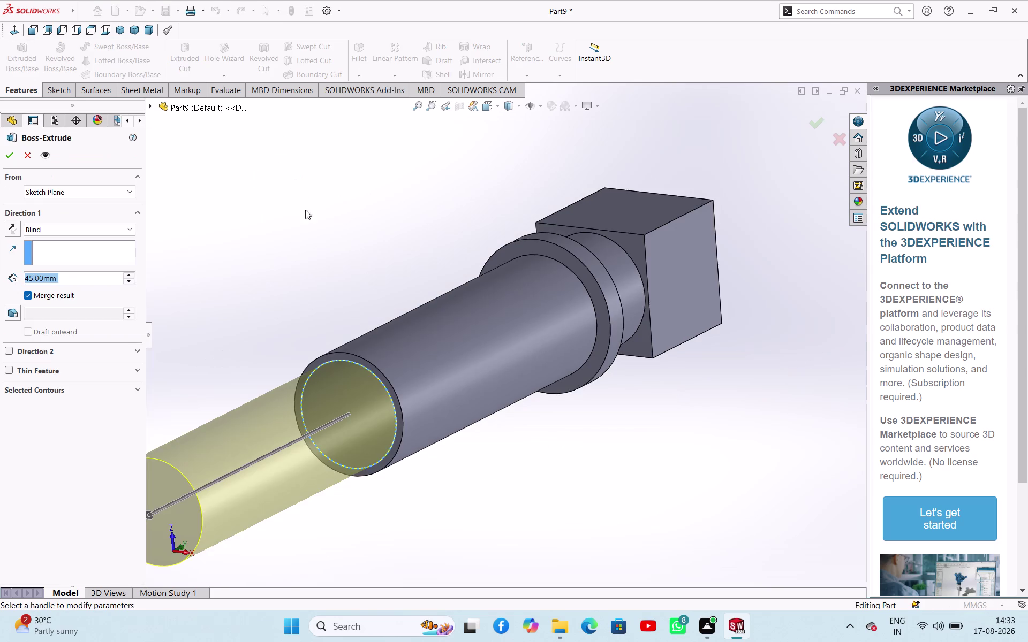
scroll(up, 3)
scroll(down, 3)
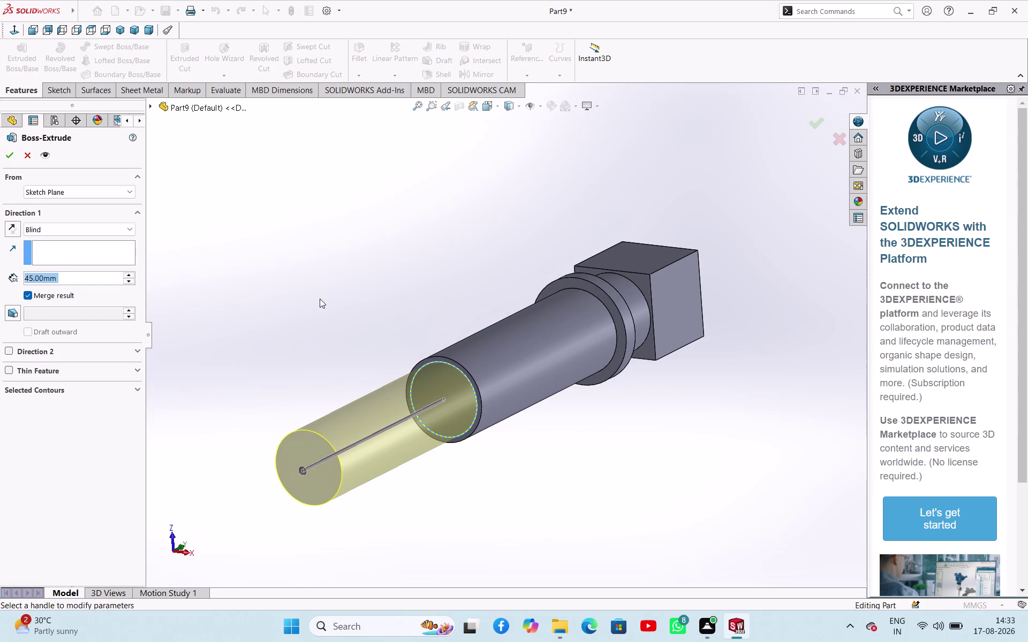
text(10)
key(Return)
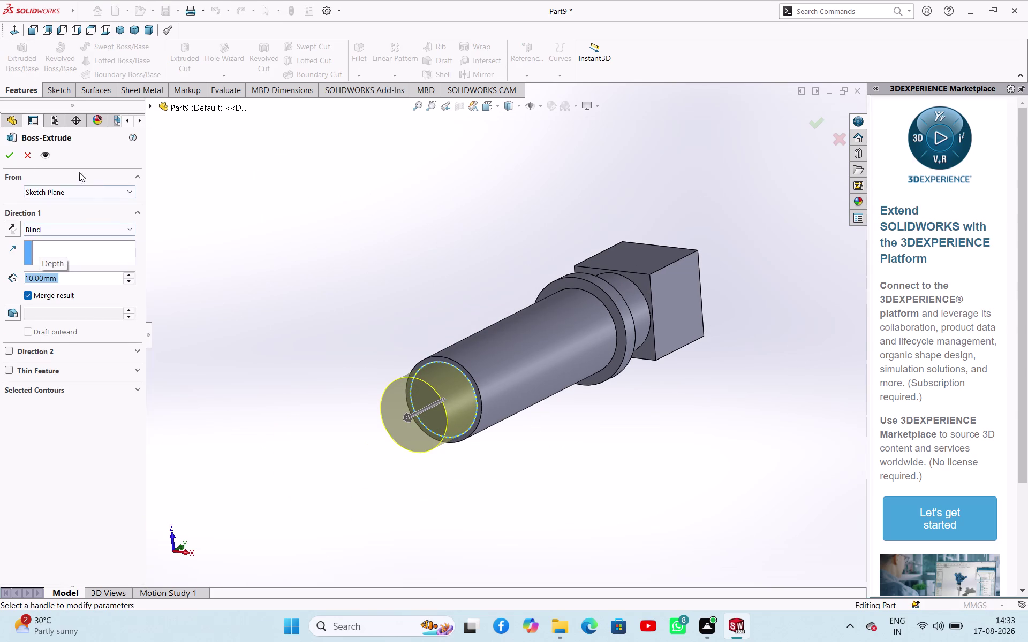
click(14, 156)
click(321, 219)
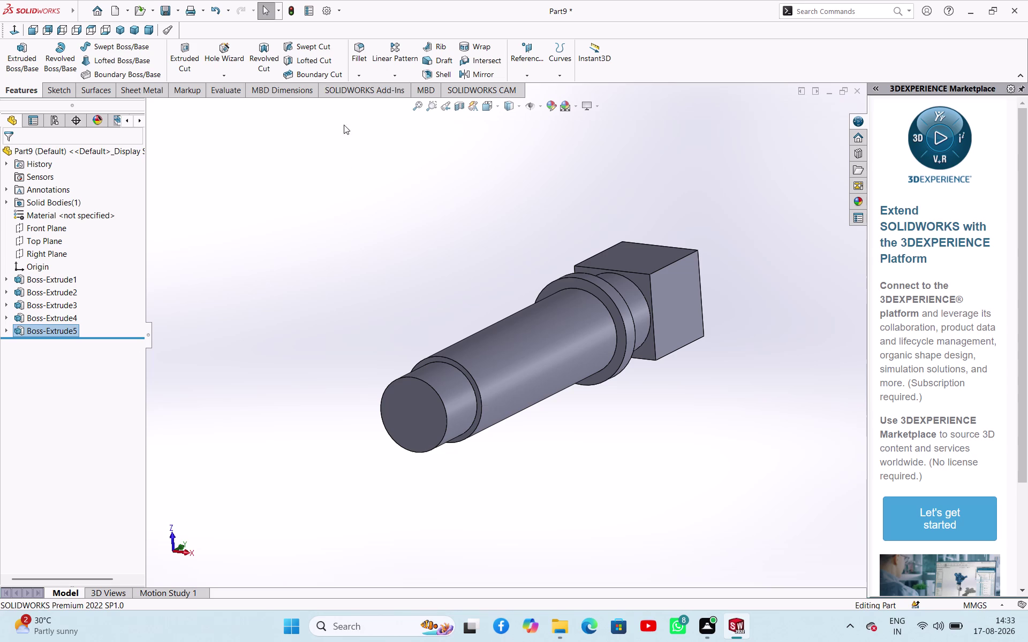
click(353, 77)
Chamfer the shaft's outer end edge at 1 mm × 45°.
click(363, 98)
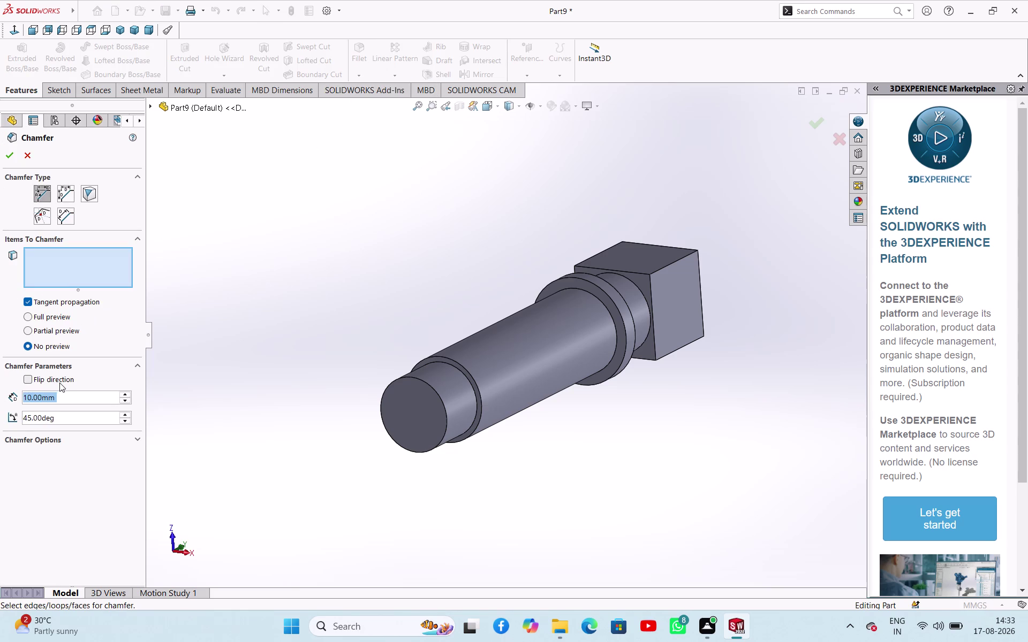
key(1)
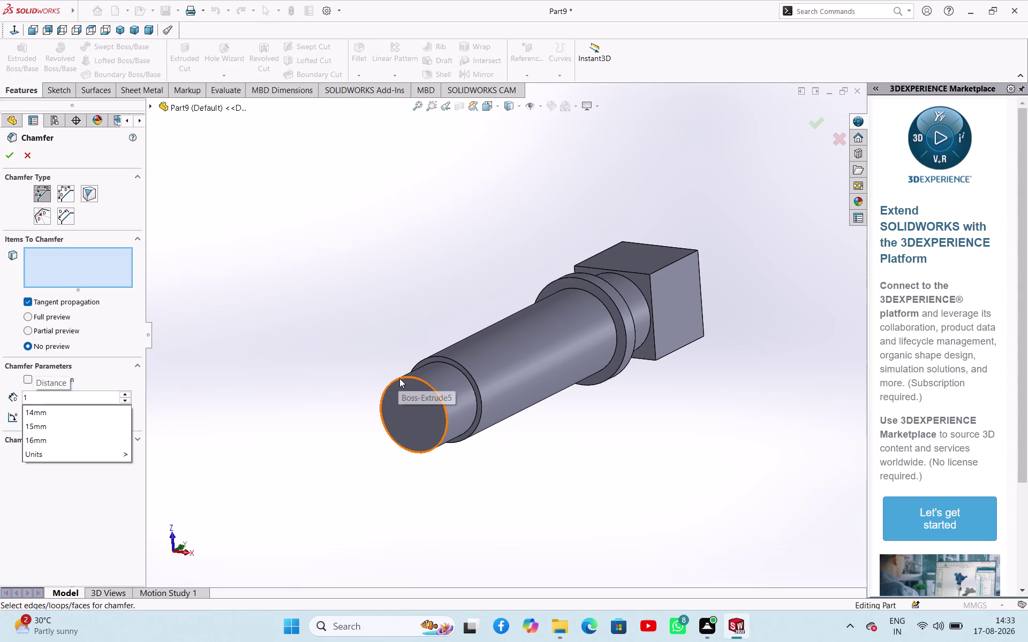
click(400, 379)
click(12, 161)
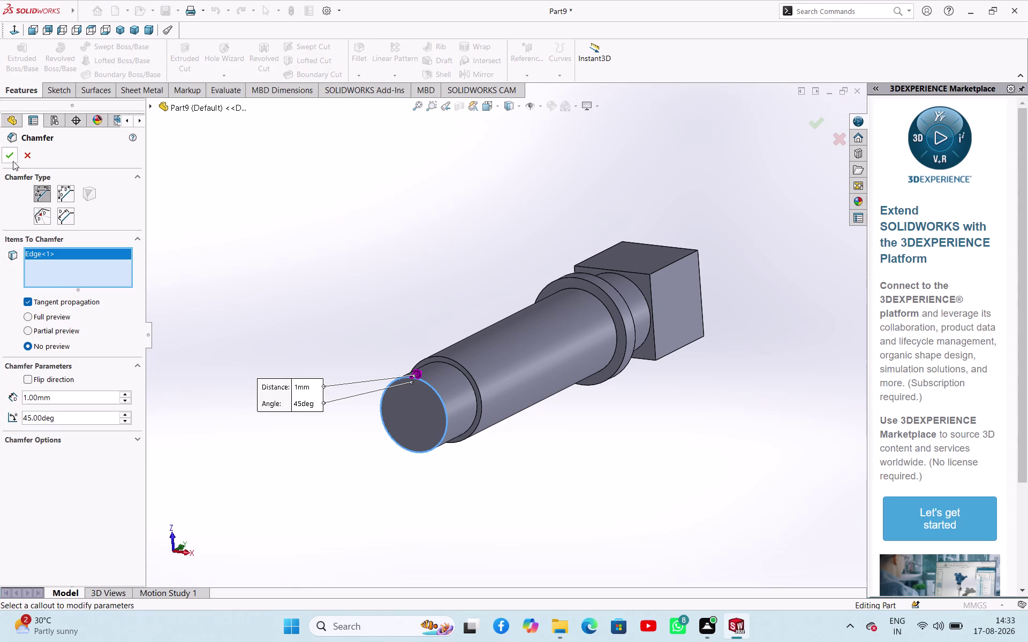
click(289, 224)
Orbit and zoom around the screw to inspect the chamfer, then start saving.
middle_drag(334, 279, 469, 369)
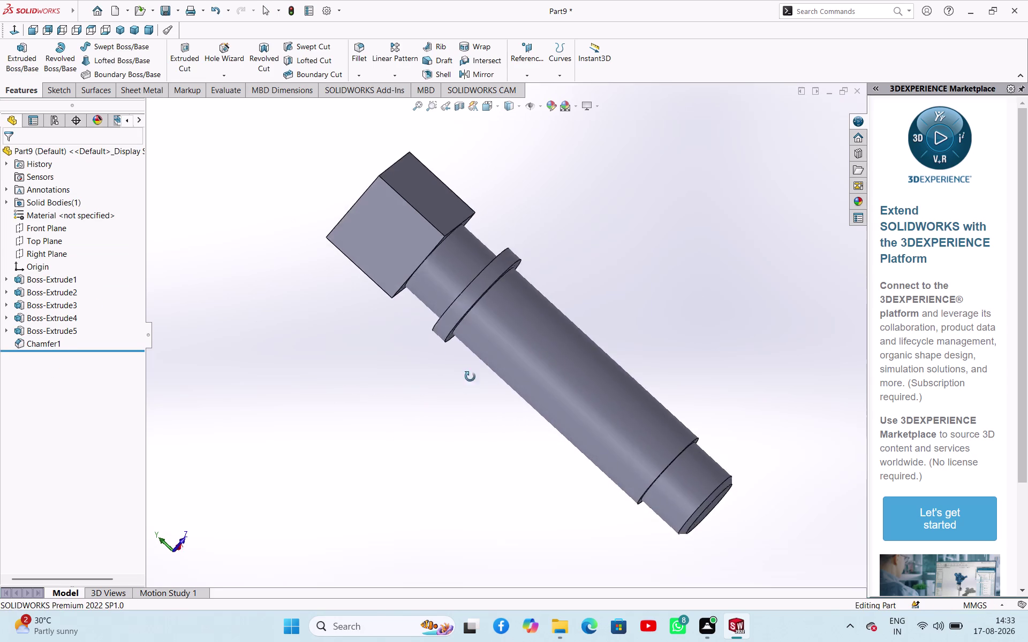
middle_drag(468, 370, 457, 401)
scroll(up, 3)
scroll(down, 3)
scroll(up, 3)
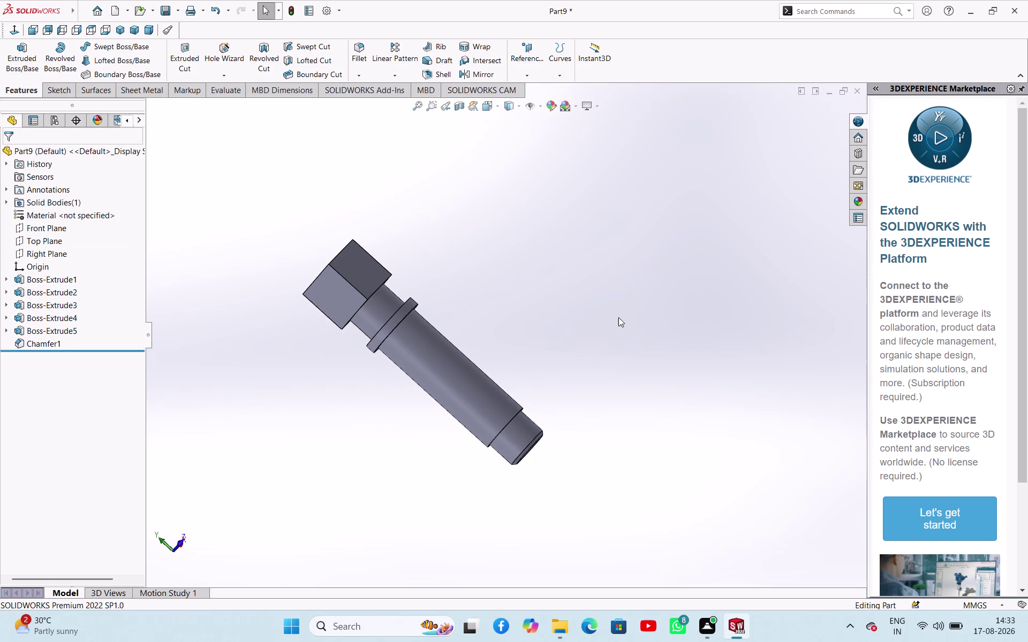
key(ctrl+s)
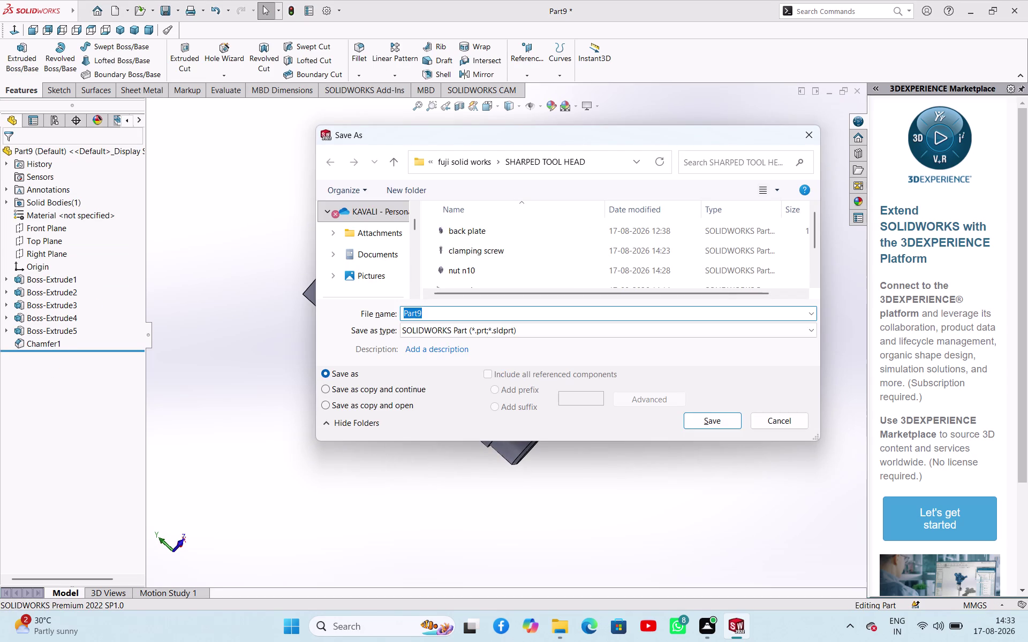
Save the part with the file name 'tool fixing screw'.
text(tool)
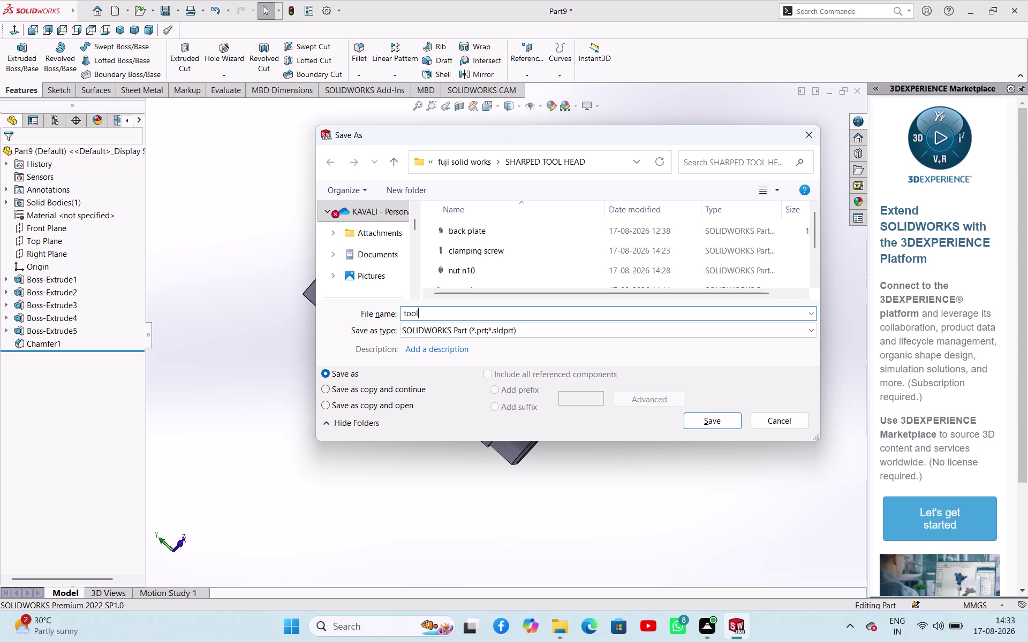
key(space)
text(fi)
key(x)
text(in)
text(g)
key(space)
text(sc)
text(rew)
click(736, 420)
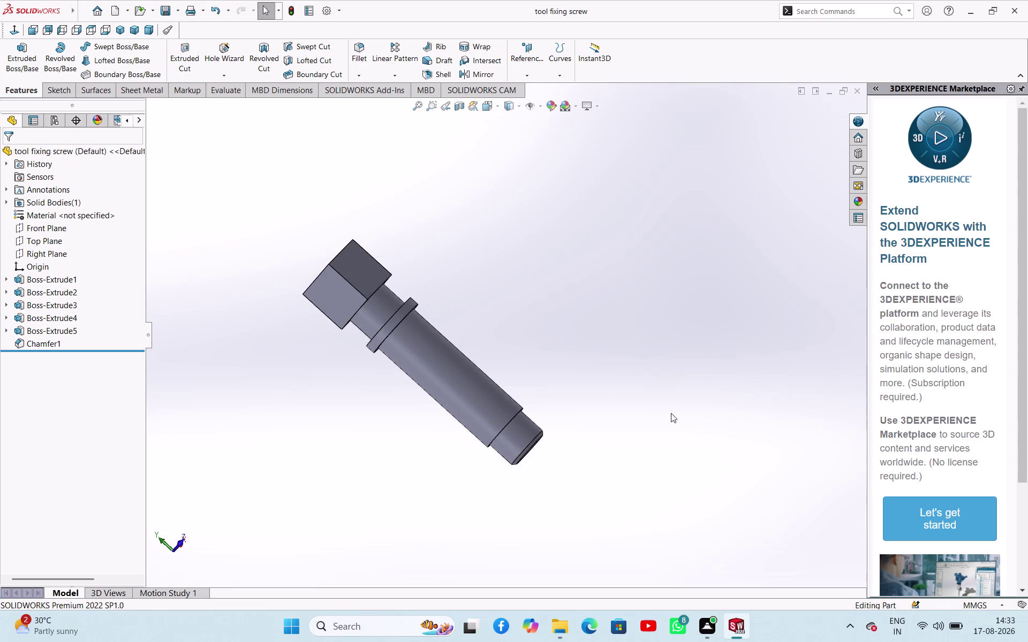
Re-save the screw and bring up the new document dialog.
scroll(up, 3)
scroll(down, 3)
scroll(up, 3)
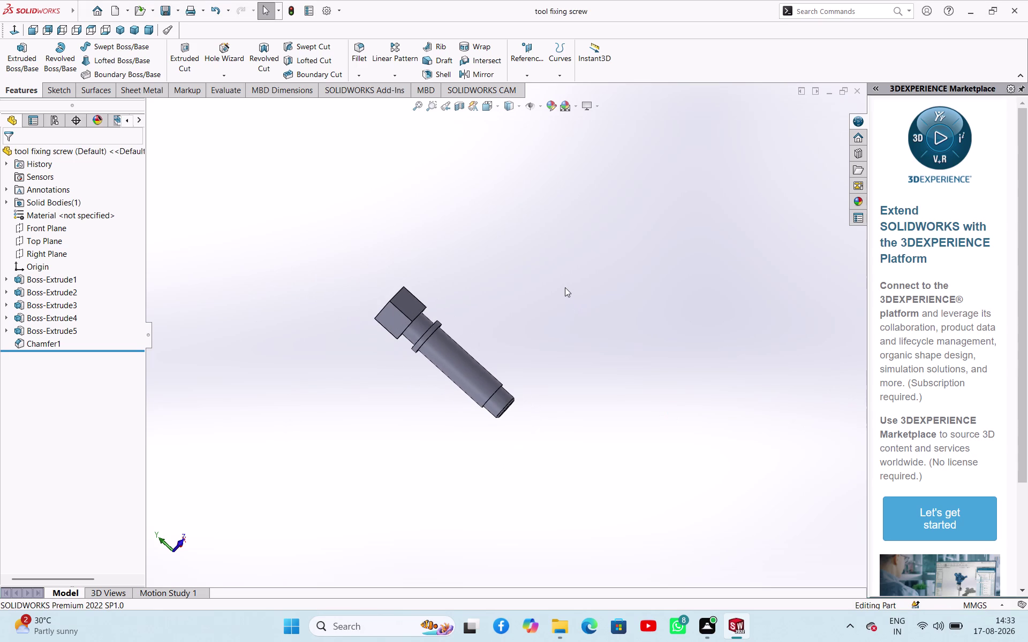
key(ctrl+s)
key(ctrl+n)
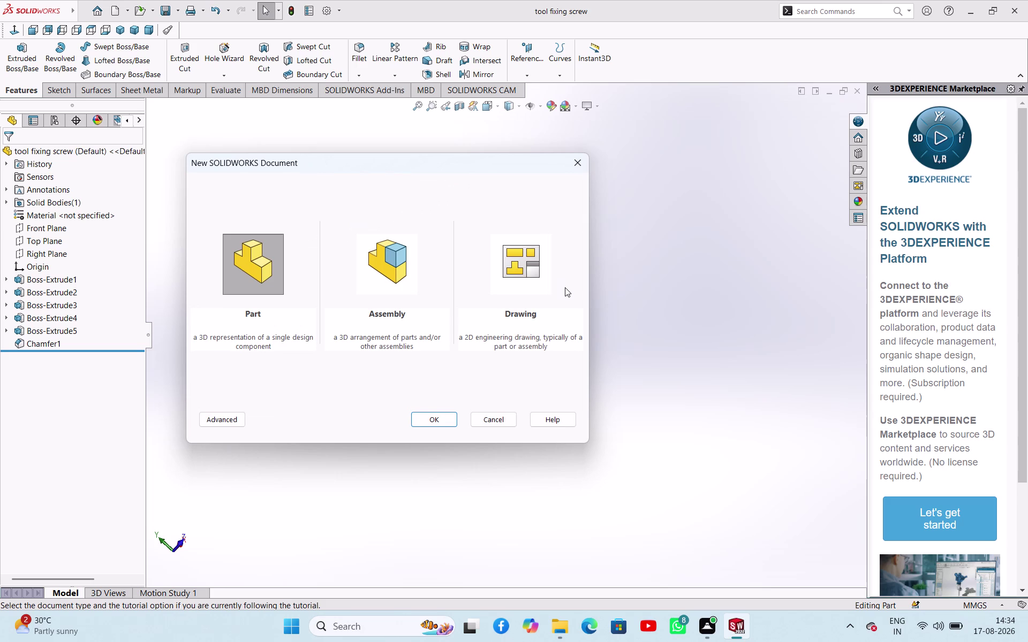
Create a new part and start a sketch on the Top Plane.
click(438, 424)
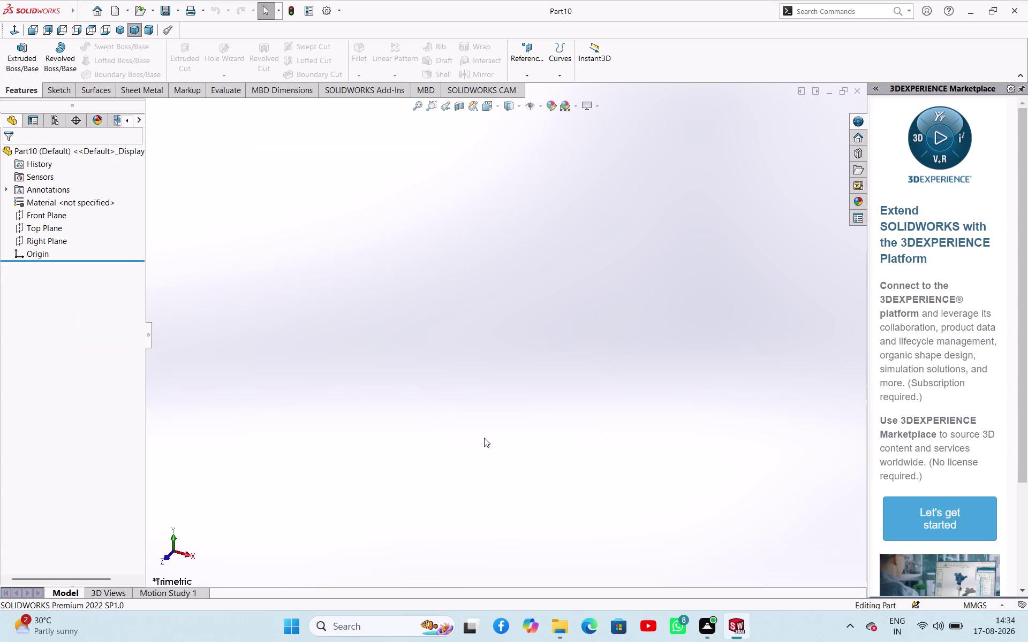
scroll(up, 3)
click(56, 229)
click(68, 212)
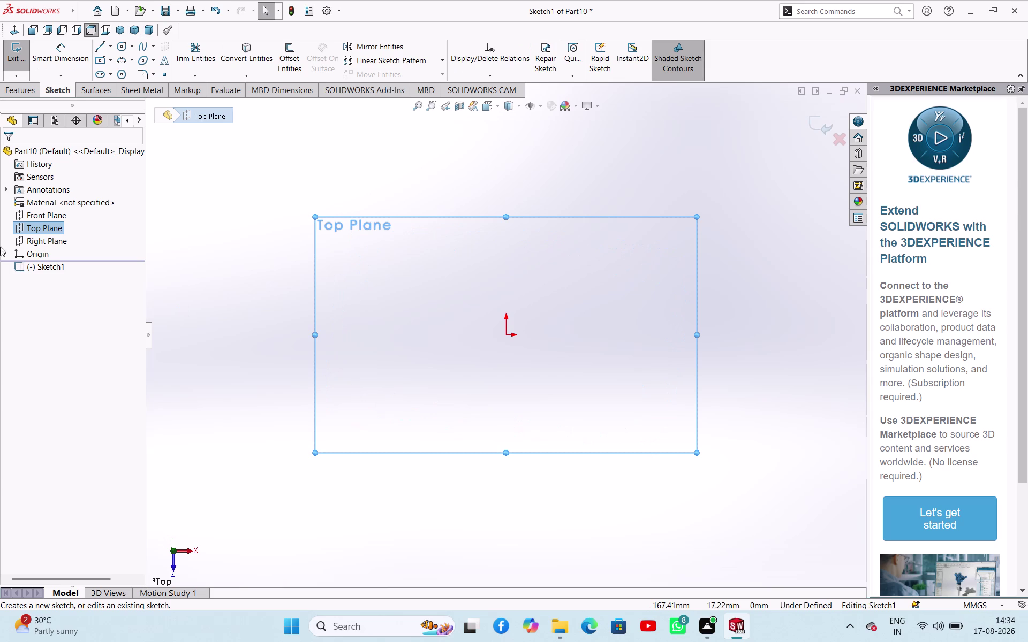
Draw a circle centred on the sketch origin.
click(126, 50)
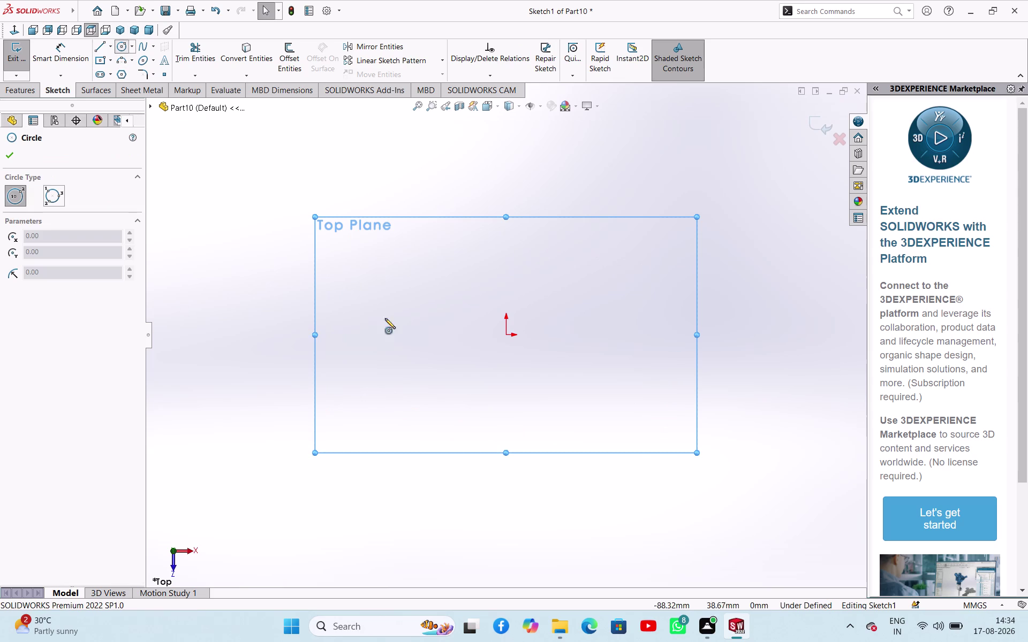
click(508, 336)
click(562, 386)
right_click(647, 281)
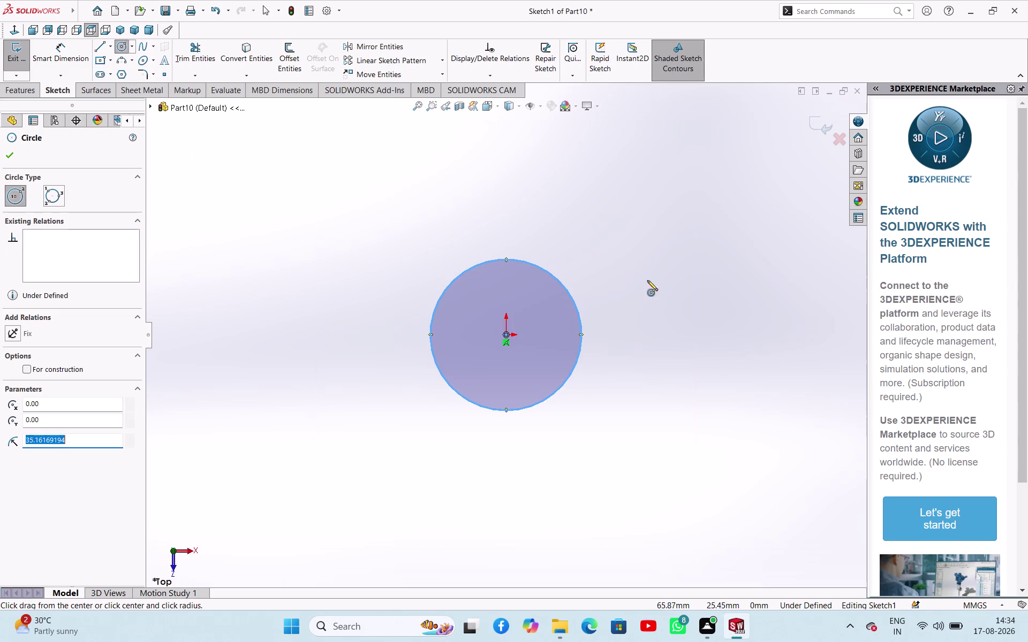
click(665, 290)
Dimension the circle to a 25 mm diameter.
right_drag(646, 327, 666, 209)
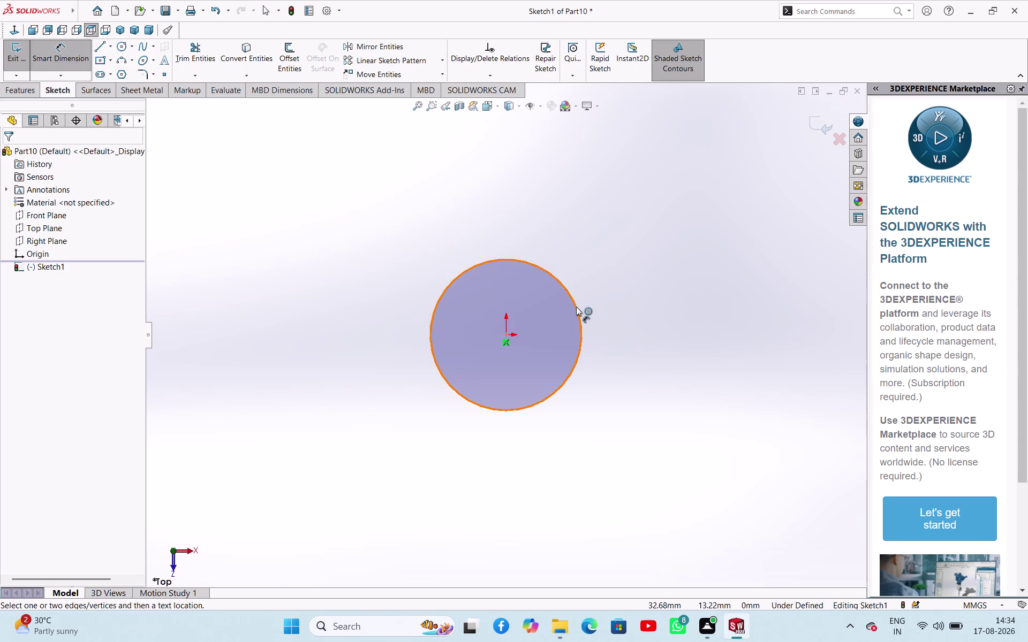
click(576, 307)
click(636, 266)
text(25)
key(Return)
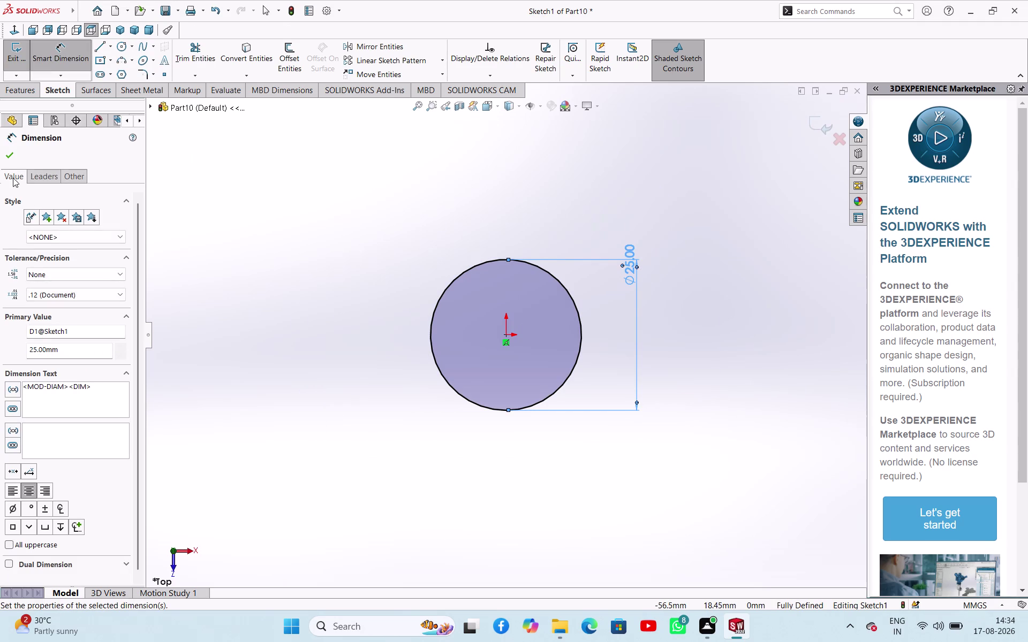
click(14, 156)
Exit the 25 mm circle sketch on the Top Plane.
click(265, 224)
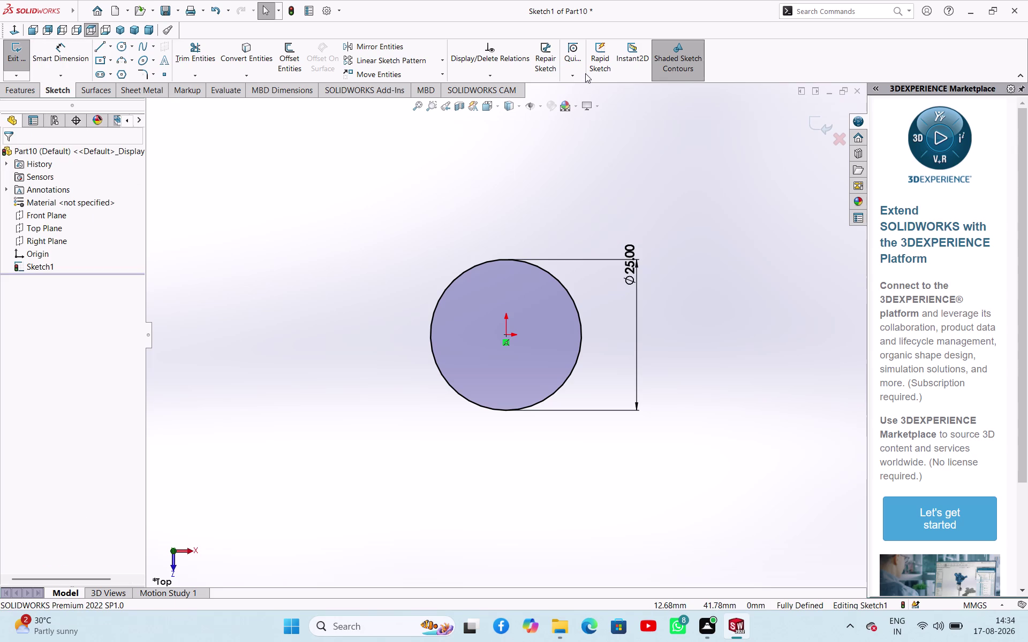
click(582, 73)
click(582, 73)
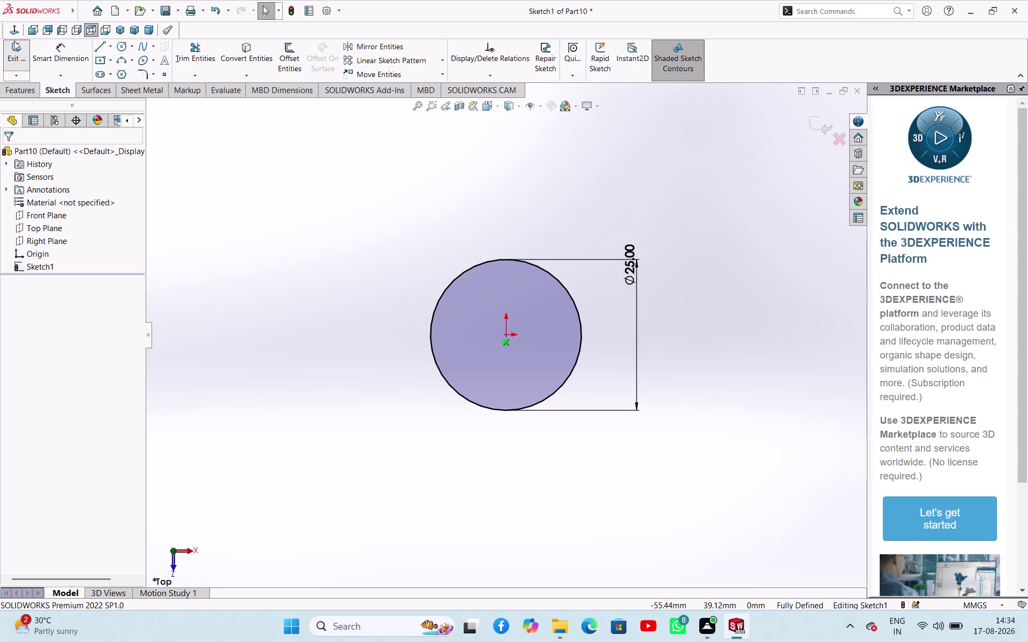
click(16, 50)
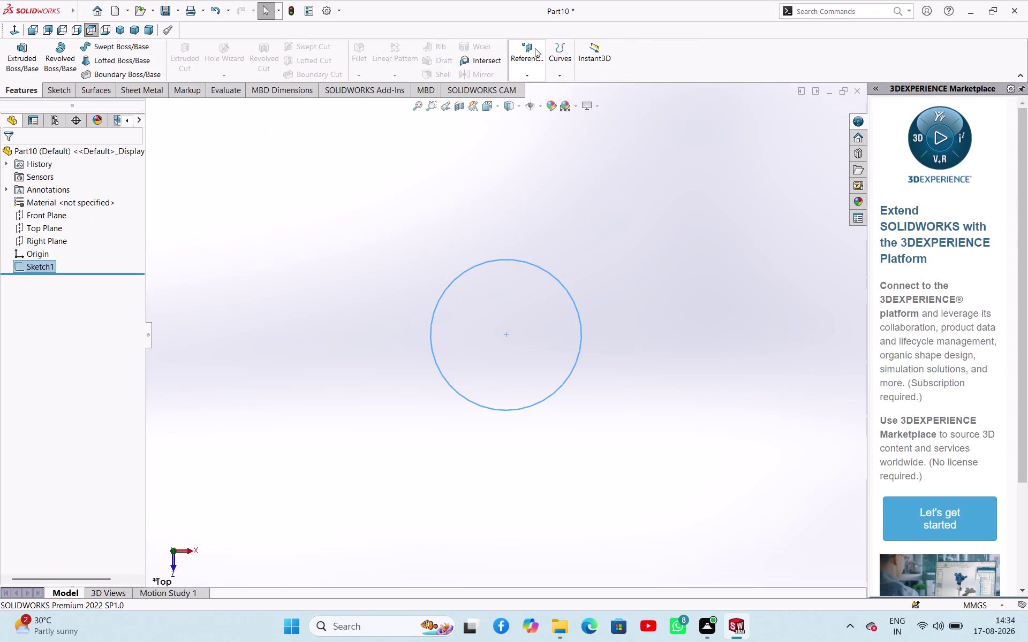
click(535, 48)
click(366, 172)
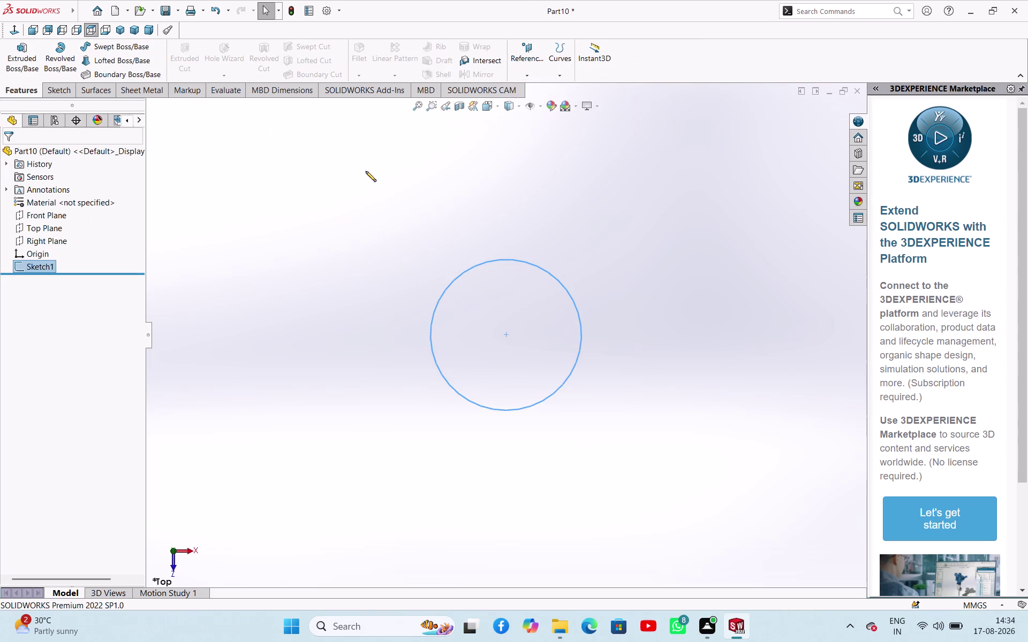